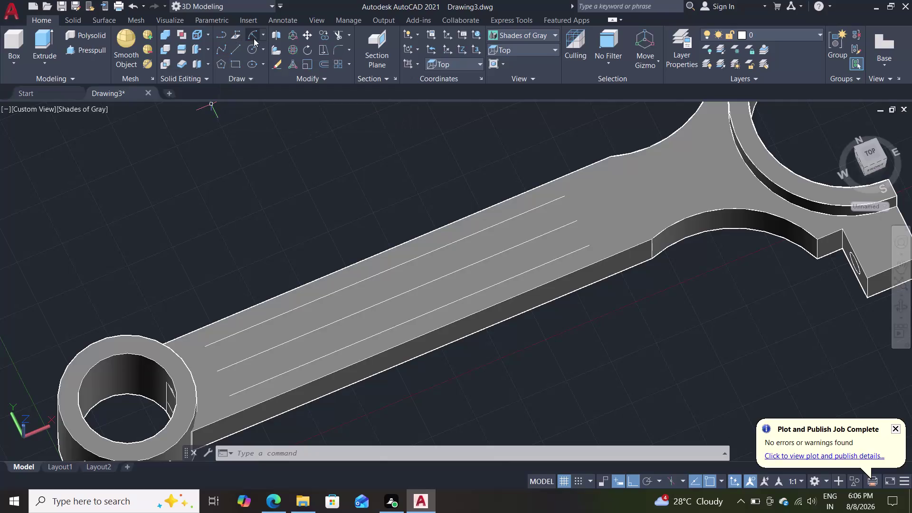
Round off the slot's right end with a radius 7.5 arc between the line ends.
click(261, 34)
click(265, 206)
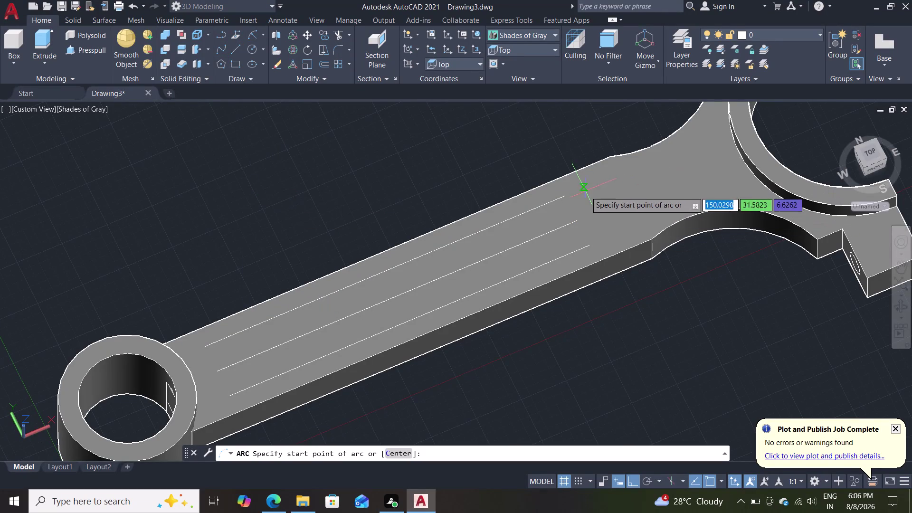
click(565, 199)
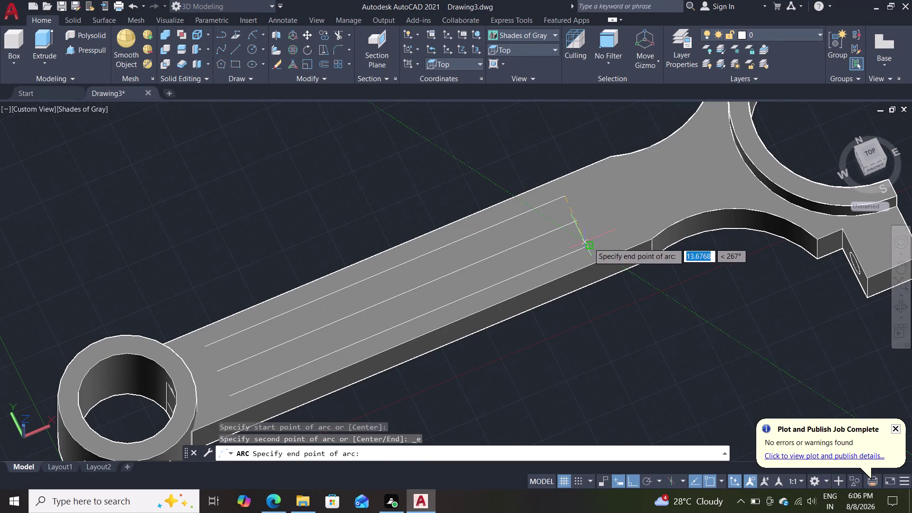
click(589, 245)
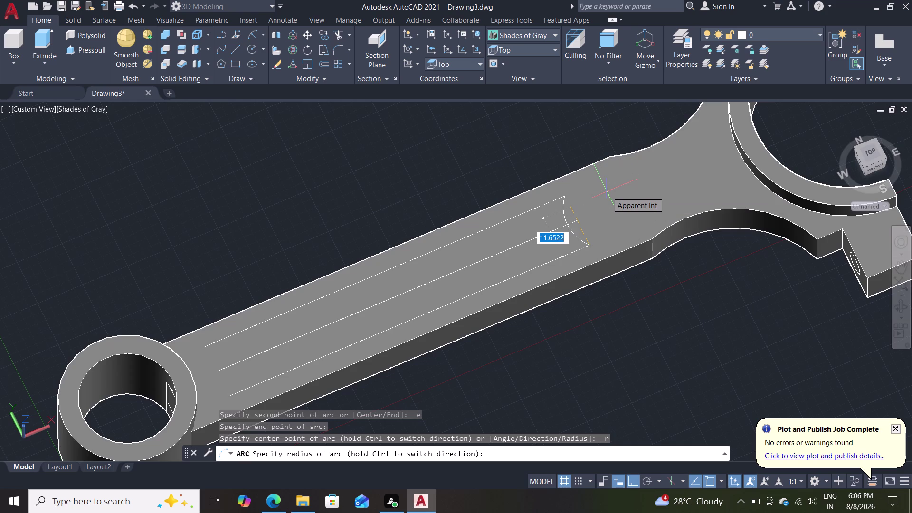
key(7)
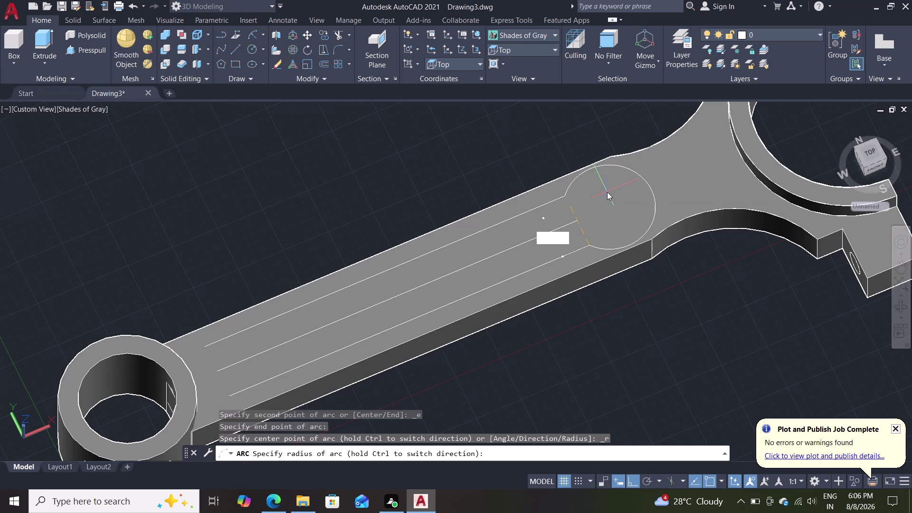
text(.5)
key(Return)
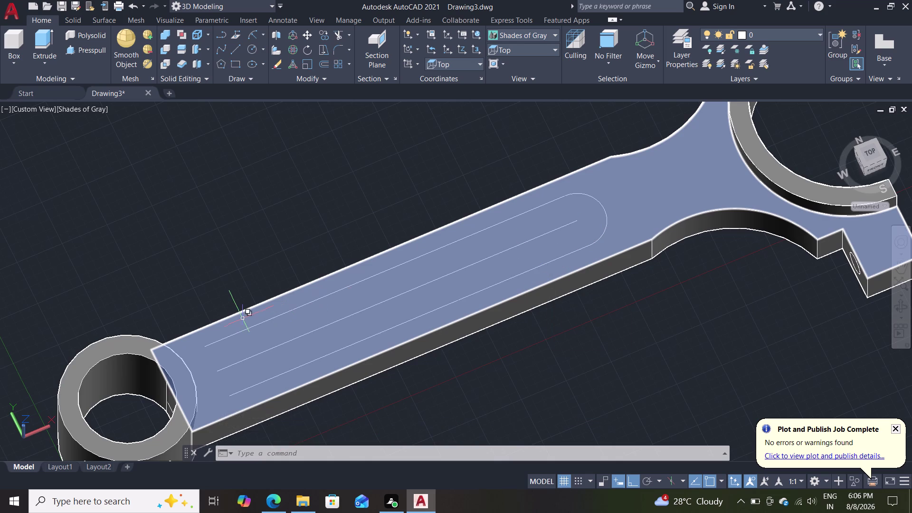
click(248, 35)
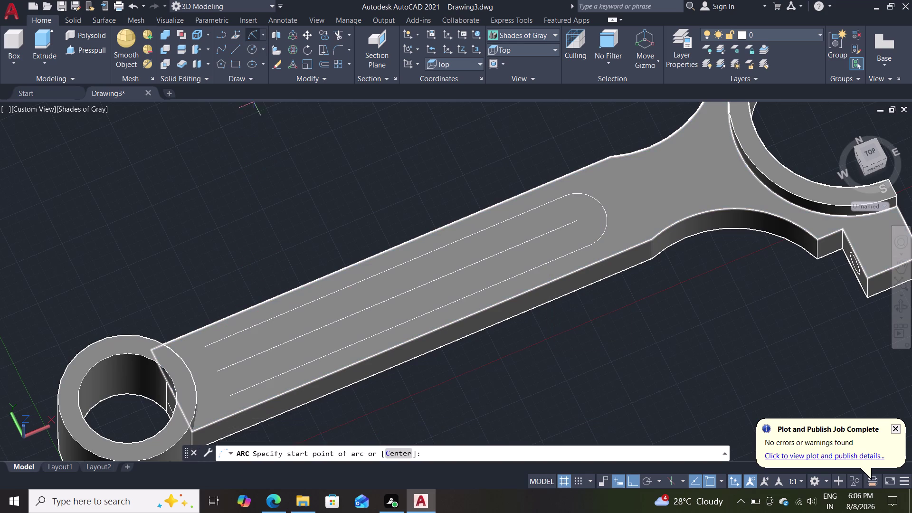
Draw a 7.5-radius arc at the left line ends, then delete it for curving wrongly.
click(230, 396)
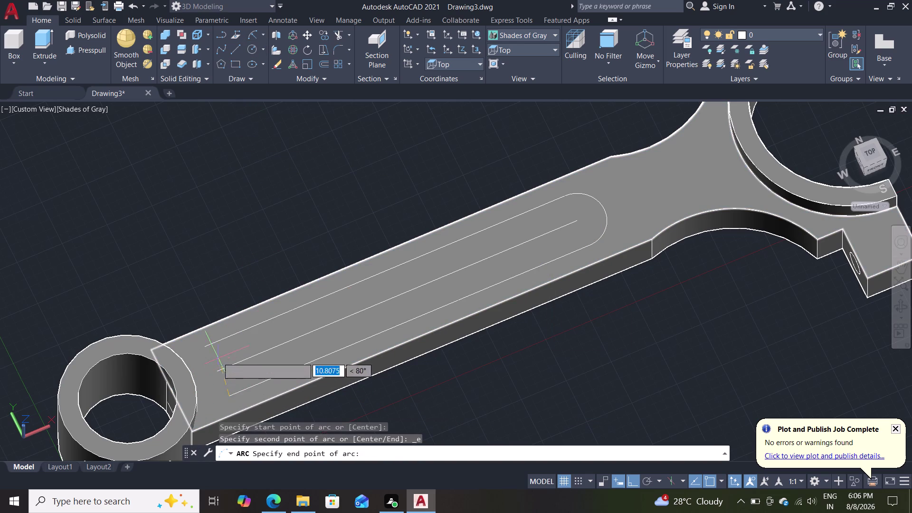
click(204, 346)
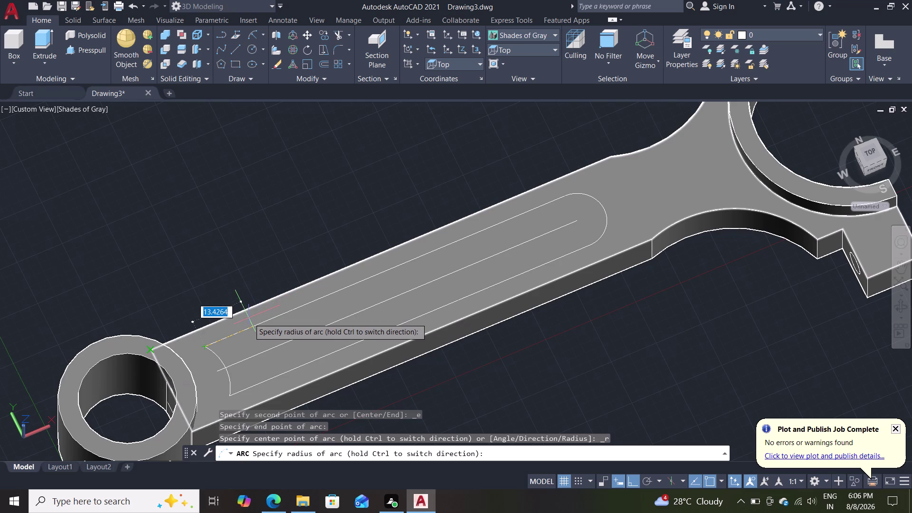
text(7.)
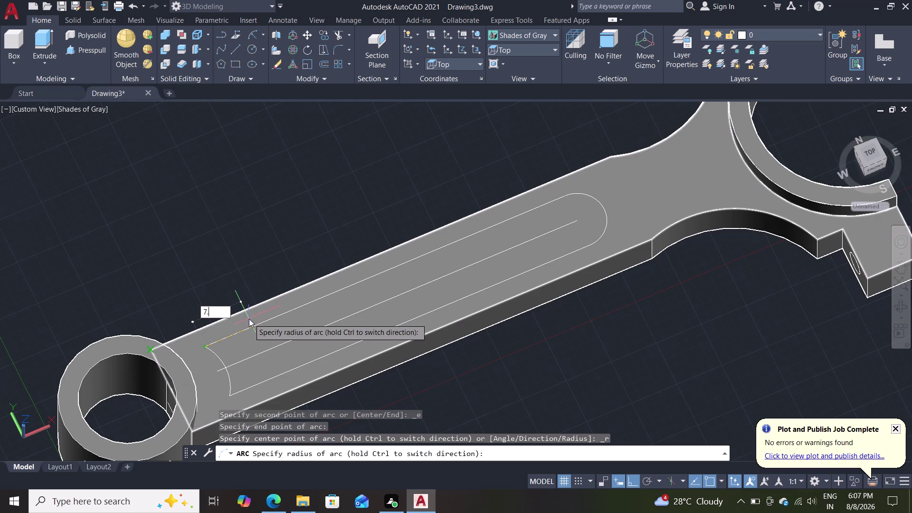
text(5)
key(Return)
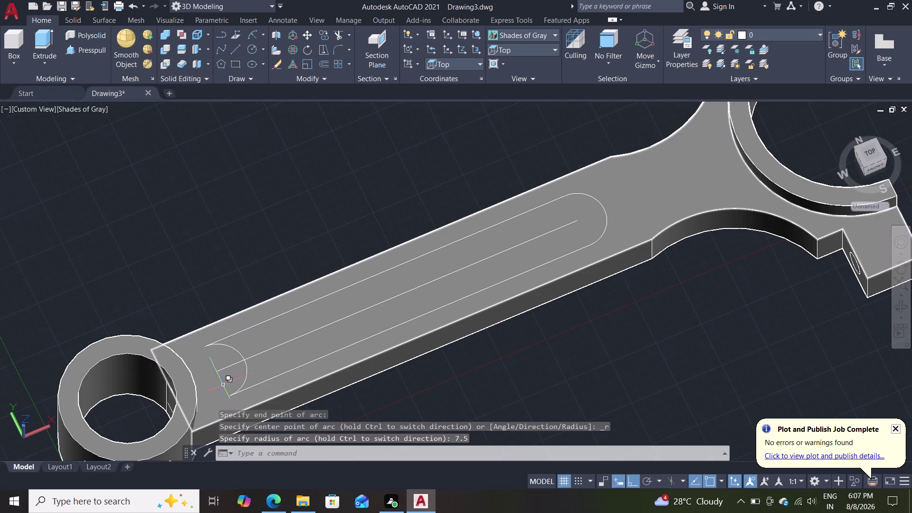
click(247, 372)
key(Delete)
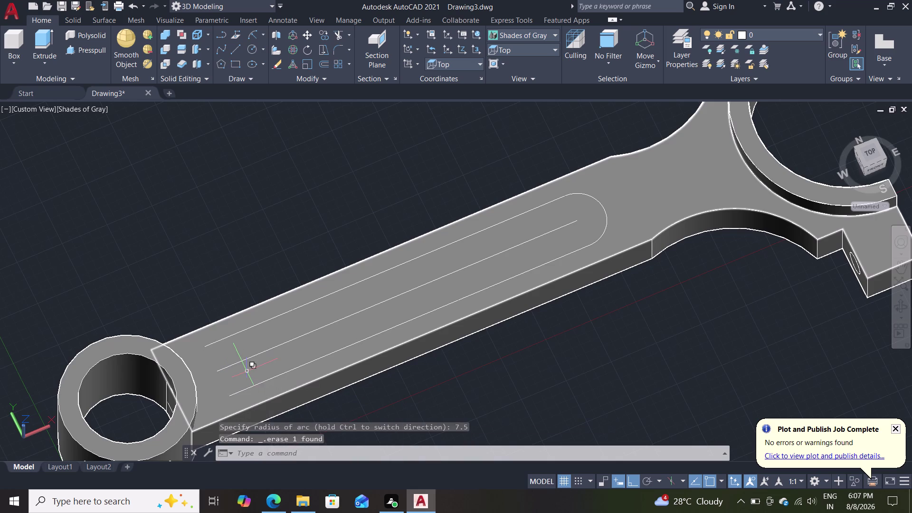
Redraw the left-end 7.5-radius arc with reversed start and end points.
click(254, 34)
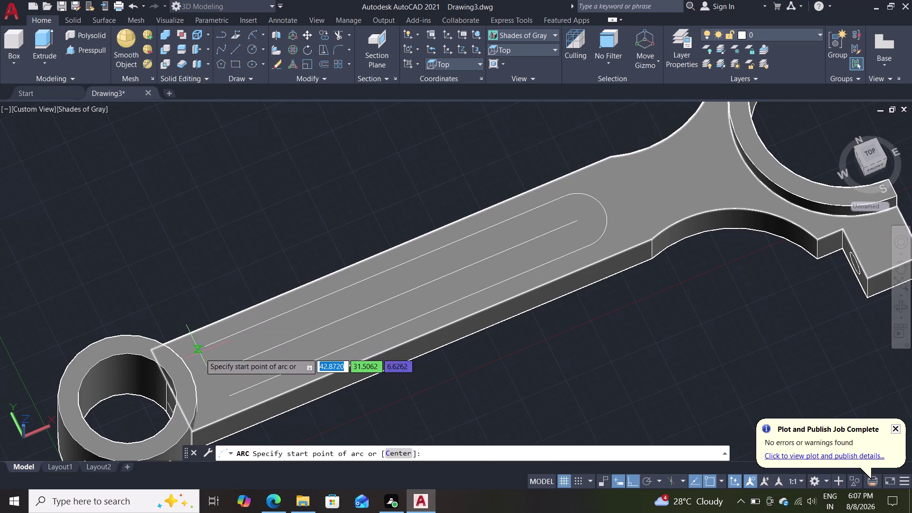
click(208, 346)
click(230, 399)
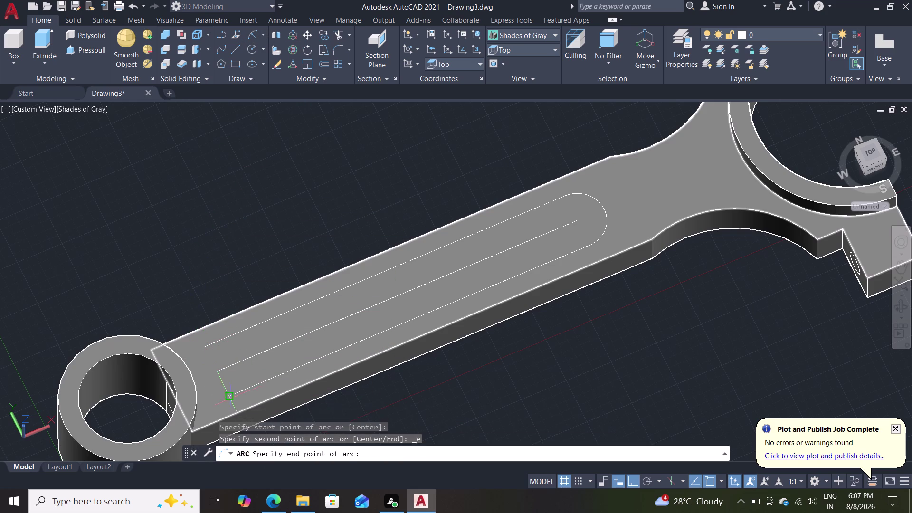
text(7)
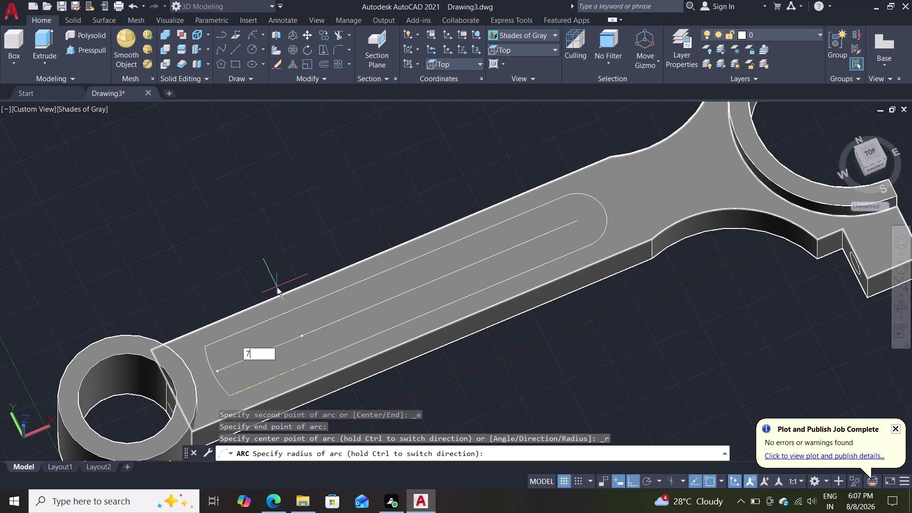
text(.5)
key(Return)
scroll(down, 3)
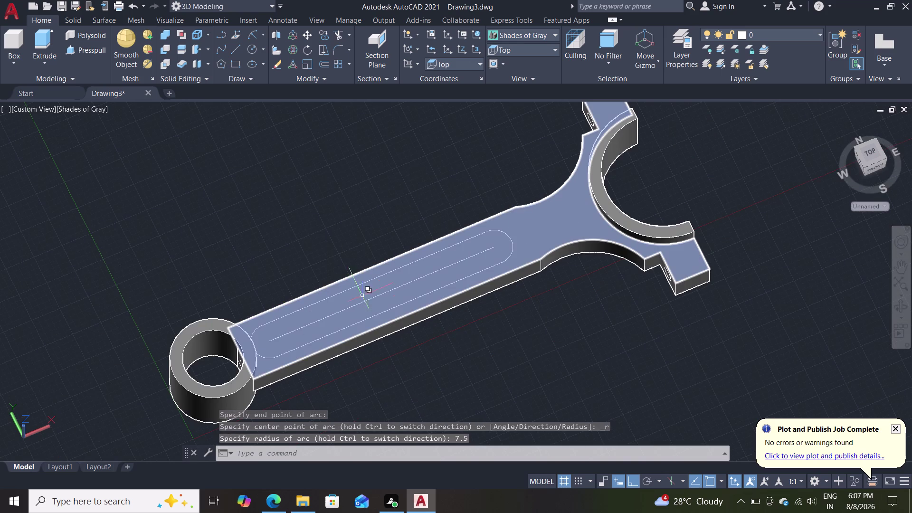
scroll(up, 3)
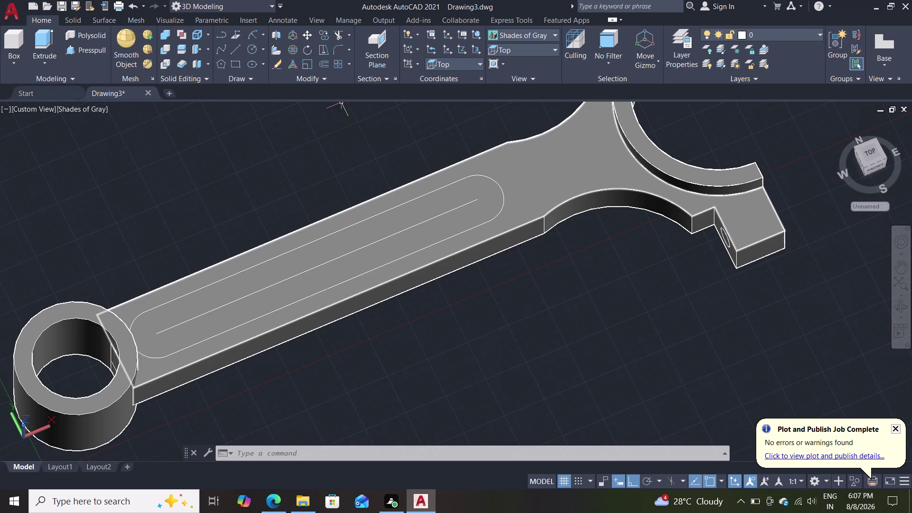
scroll(down, 3)
scroll(up, 3)
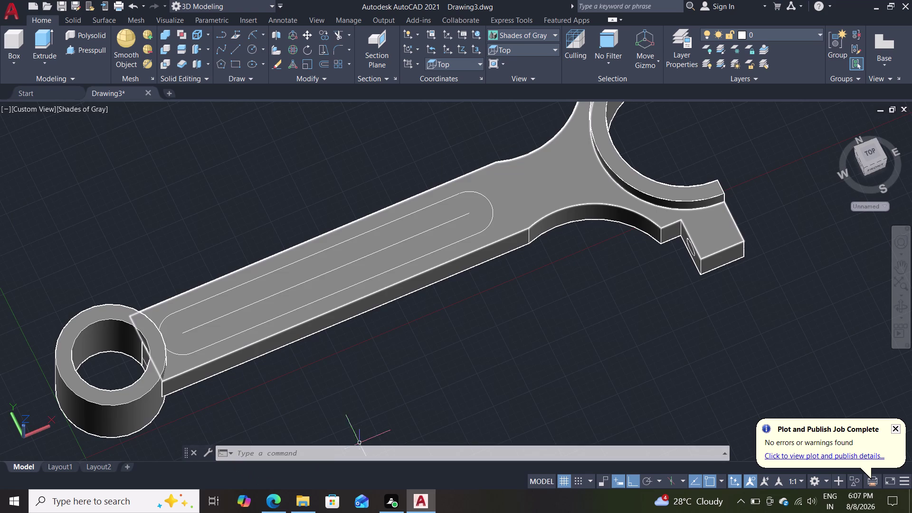
scroll(down, 3)
scroll(up, 3)
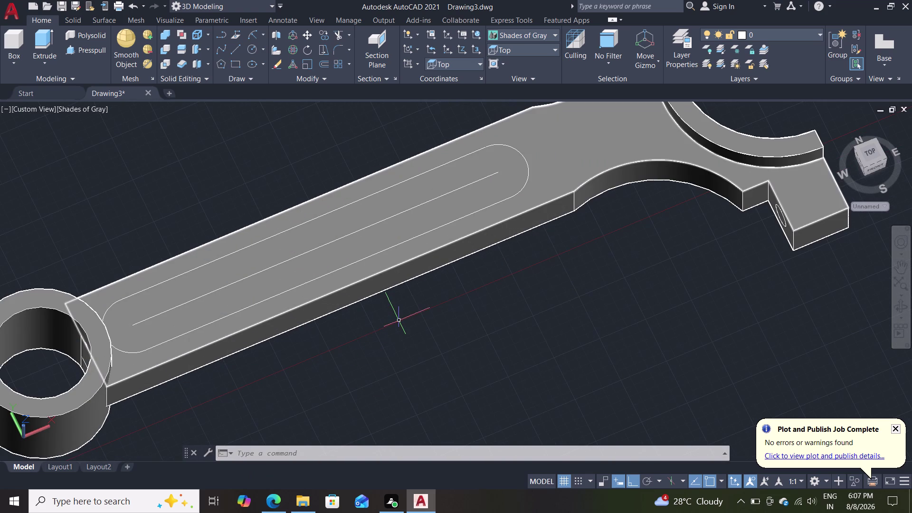
scroll(down, 3)
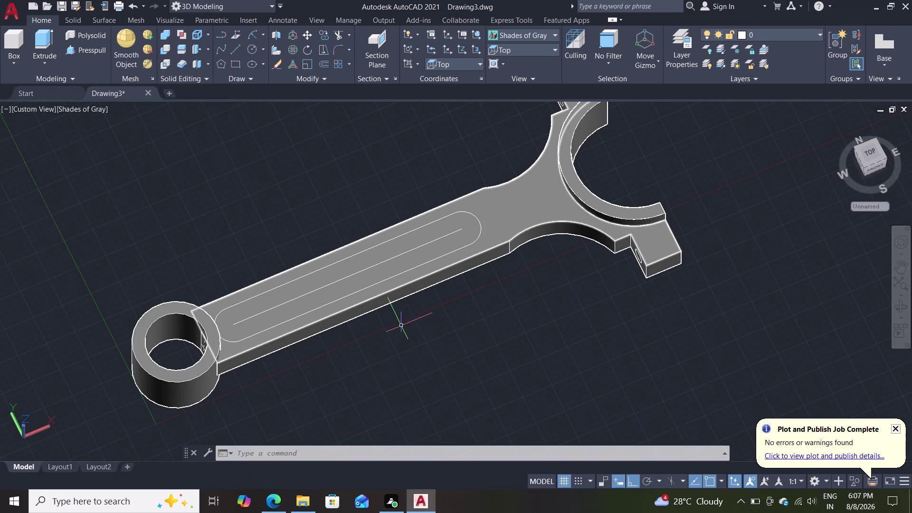
key(m)
key(Return)
Switch the visual style to 2D Wireframe and erase the slot's centre line.
click(462, 245)
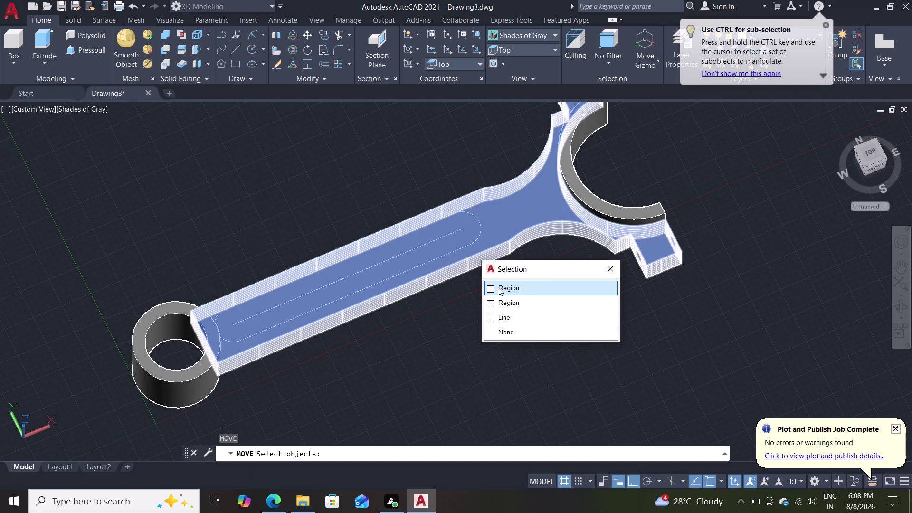
key(Escape)
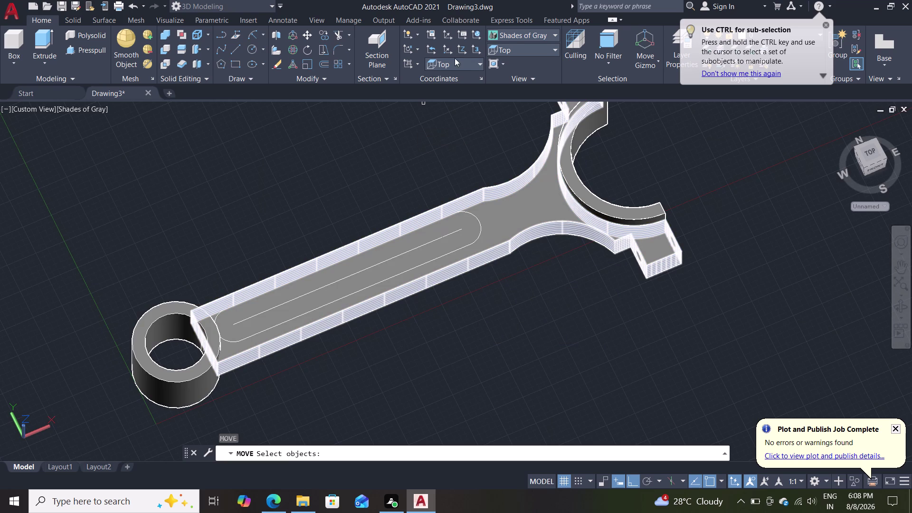
click(513, 36)
click(490, 70)
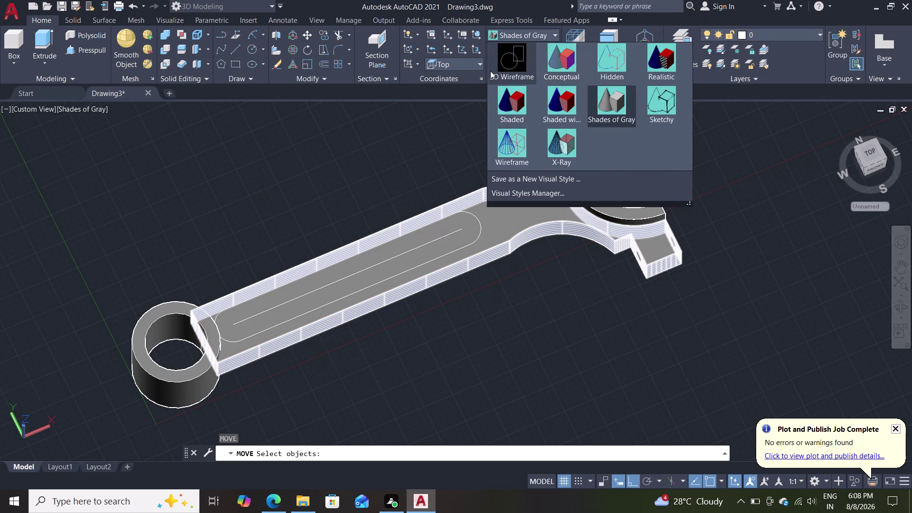
click(418, 247)
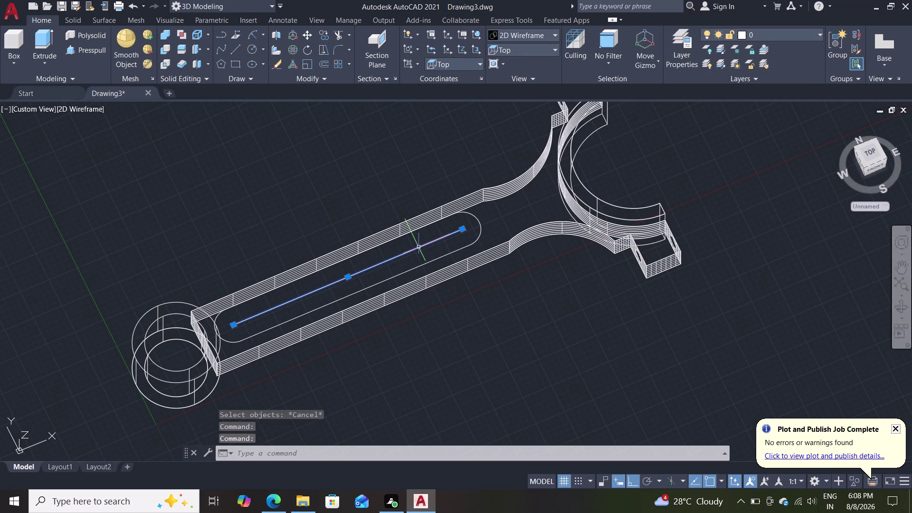
key(Delete)
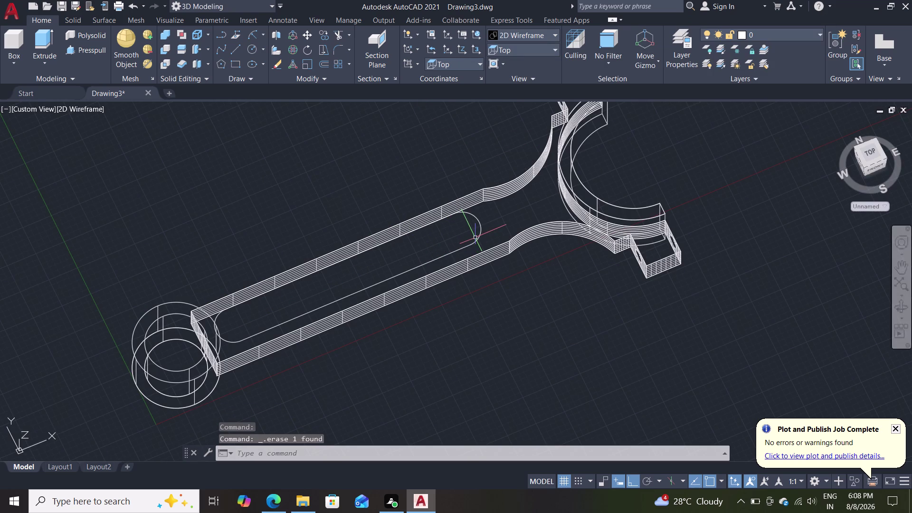
Select both slot arcs and lines and JOIN them into one polyline.
click(479, 236)
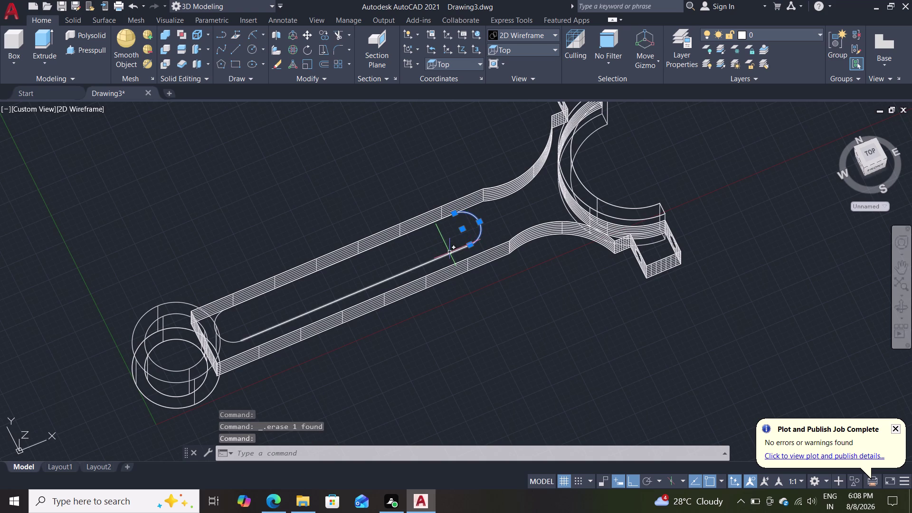
click(450, 253)
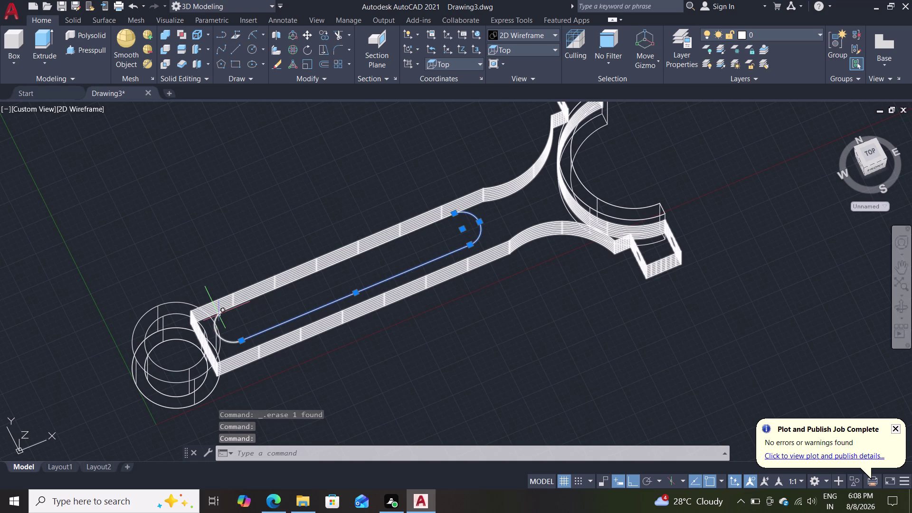
click(219, 314)
click(248, 297)
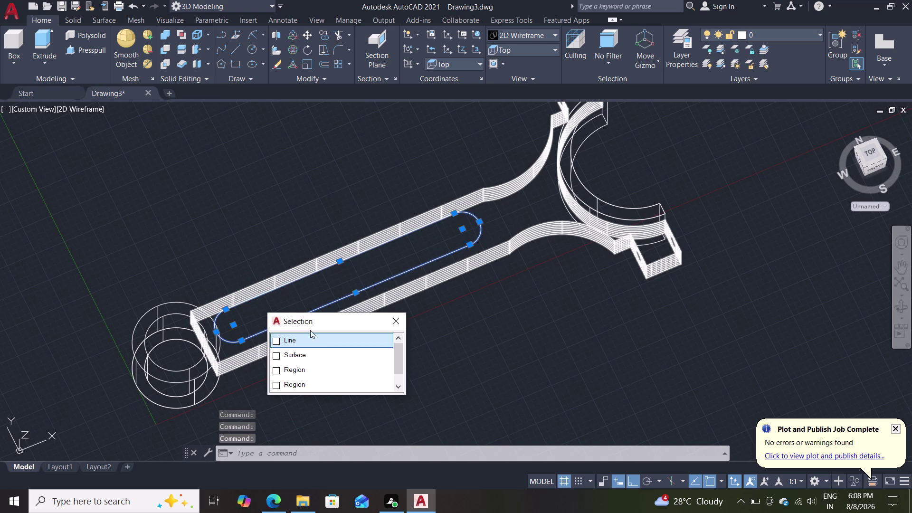
key(j)
key(Return)
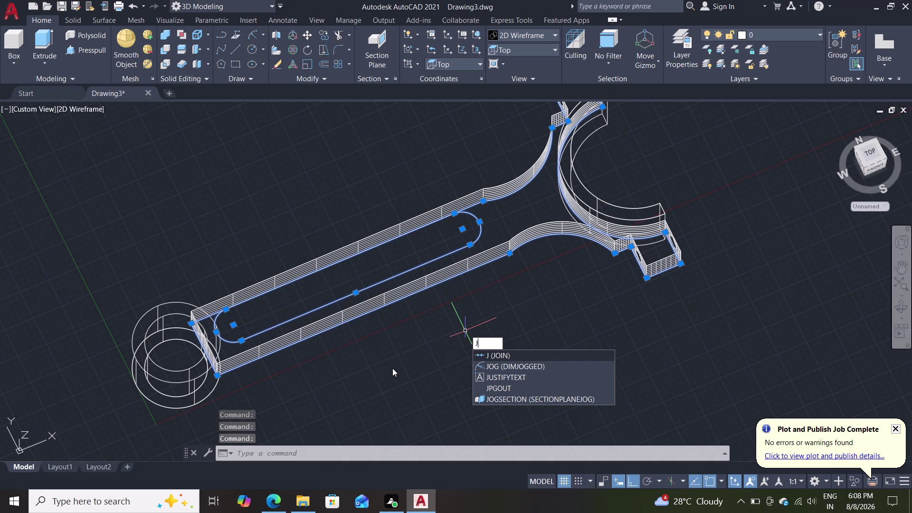
double_click(483, 353)
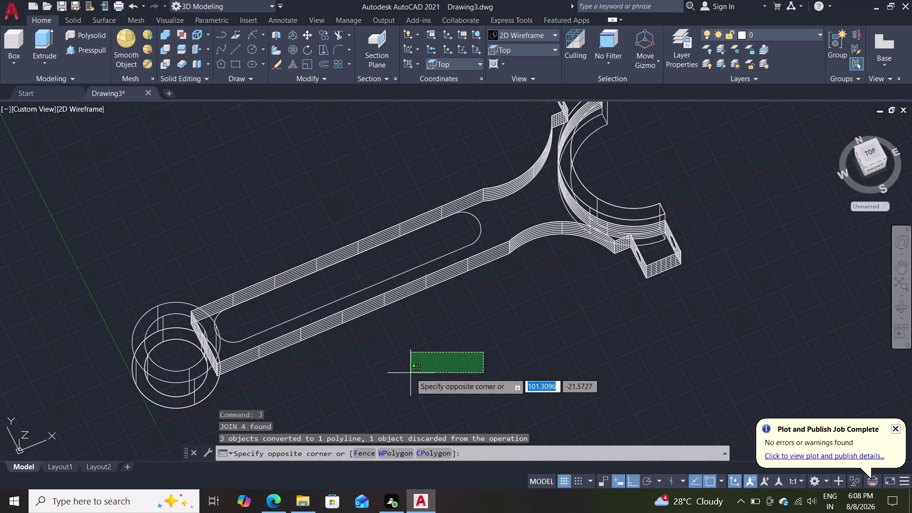
key(Escape)
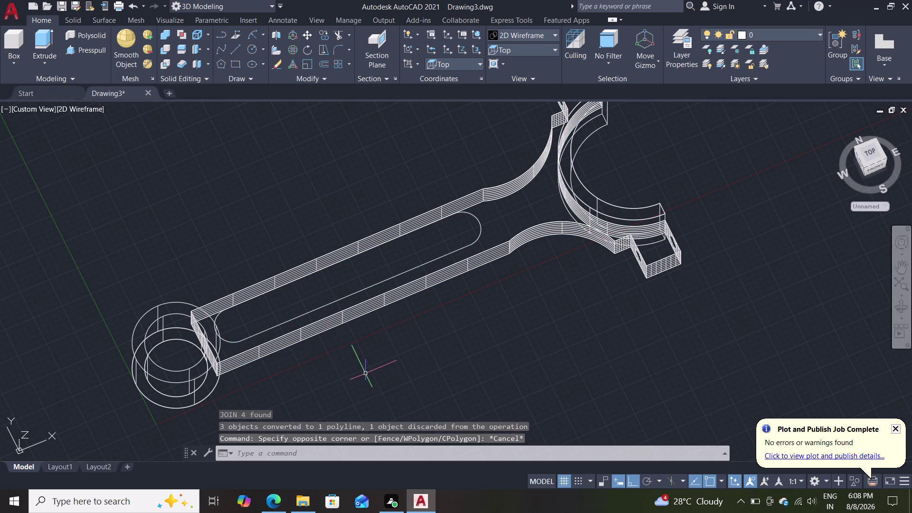
Draw a 25-unit line from the small-end ring's centre.
middle_drag(365, 371, 346, 353)
middle_drag(338, 366, 318, 323)
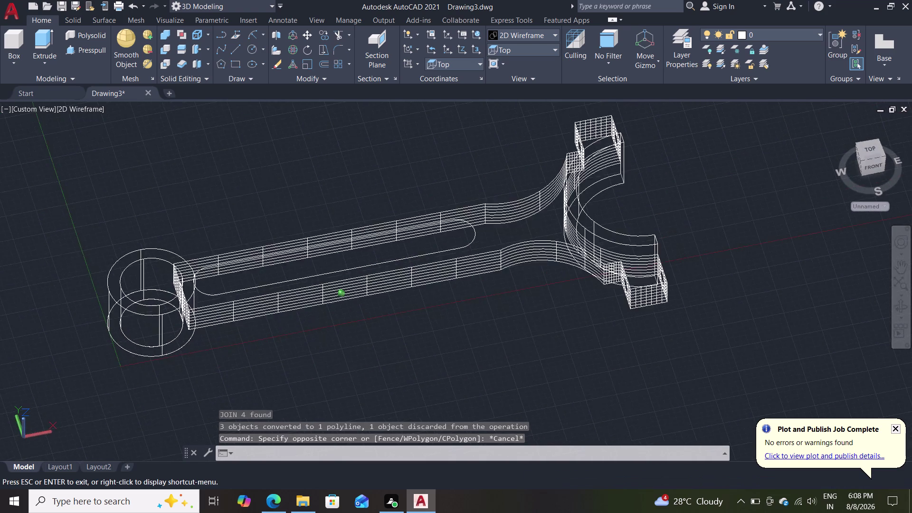
middle_drag(318, 323, 298, 303)
scroll(up, 3)
middle_drag(247, 344, 236, 406)
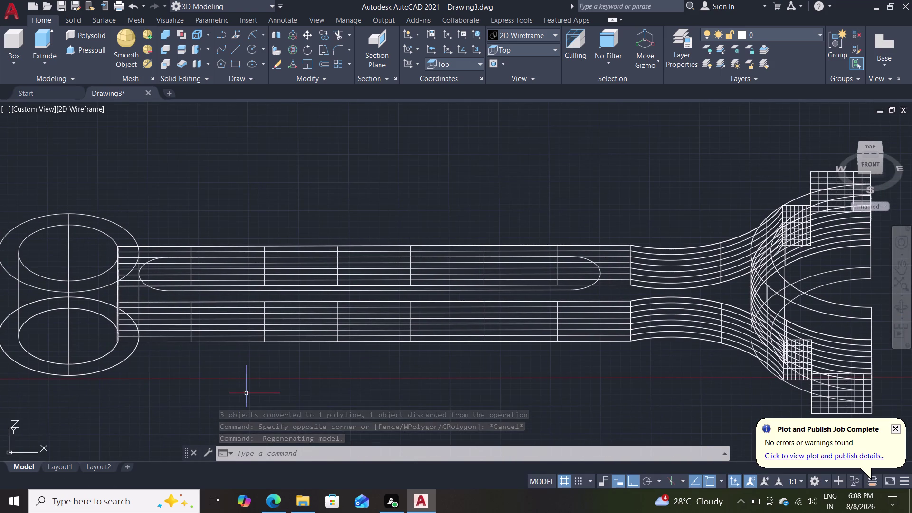
key(l)
key(Return)
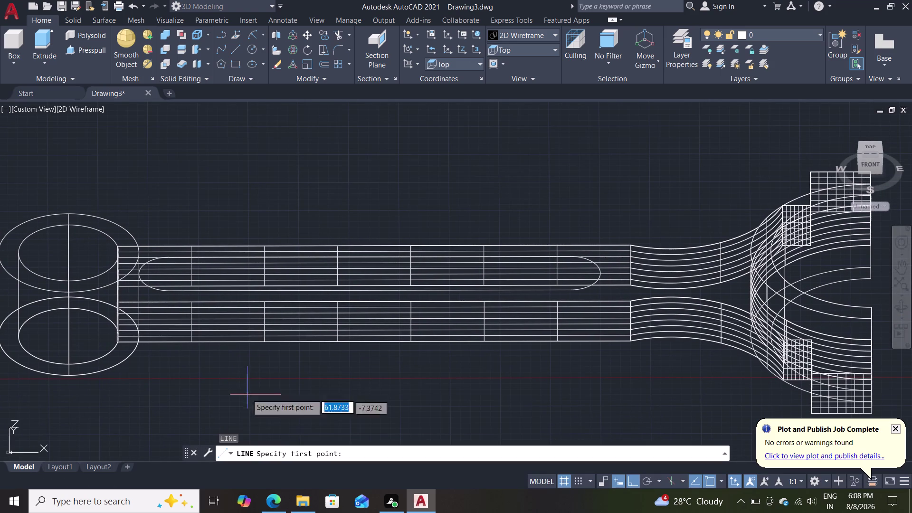
click(142, 276)
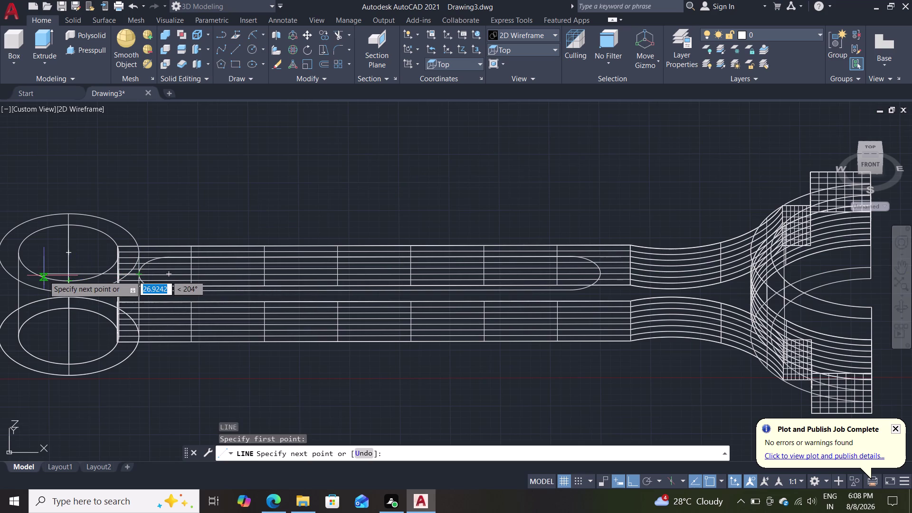
text(25)
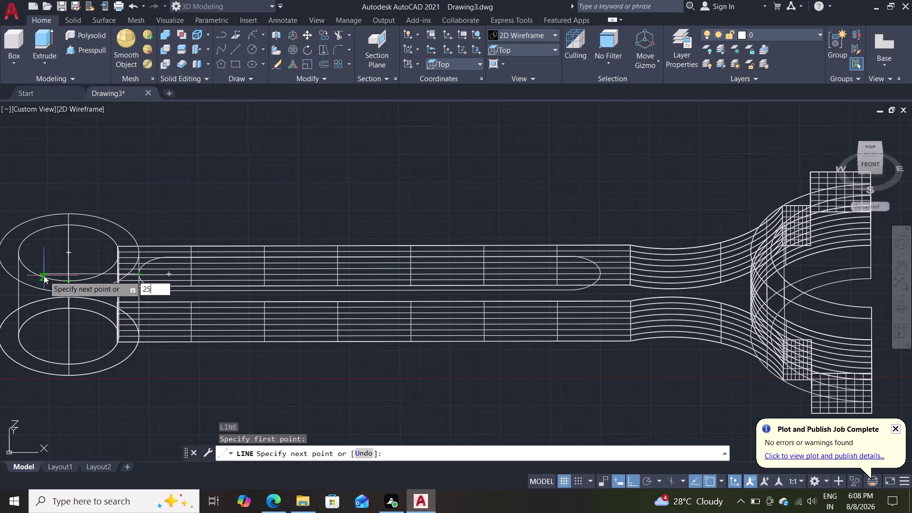
key(Return)
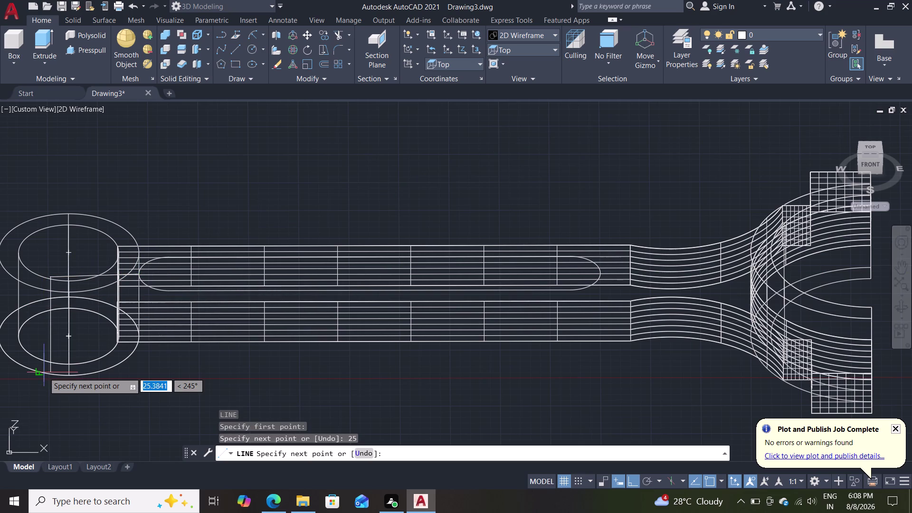
key(Escape)
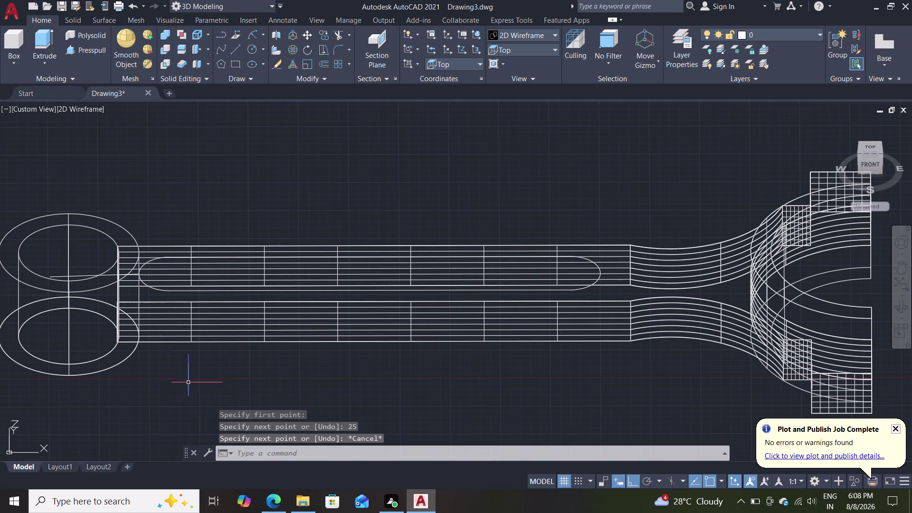
scroll(up, 3)
middle_drag(197, 392, 241, 461)
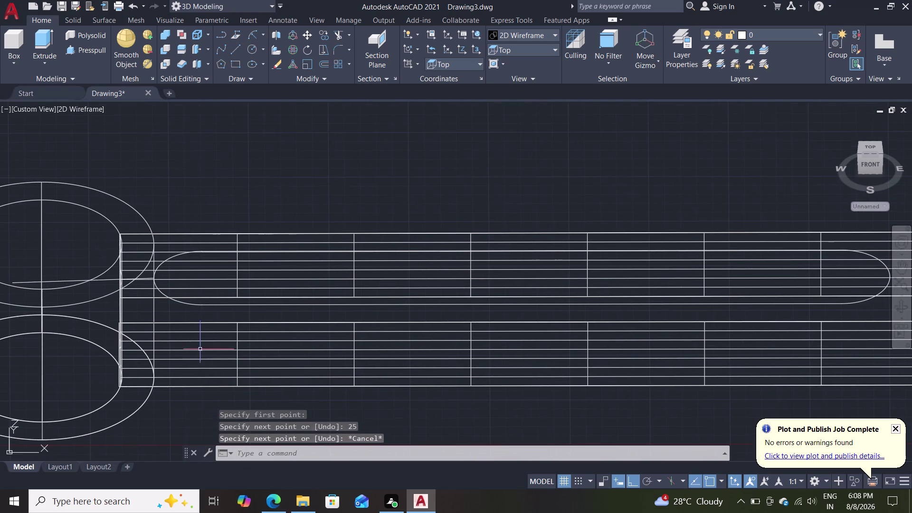
Move the slot outline and helper line from the small-end centre to a new point.
click(222, 306)
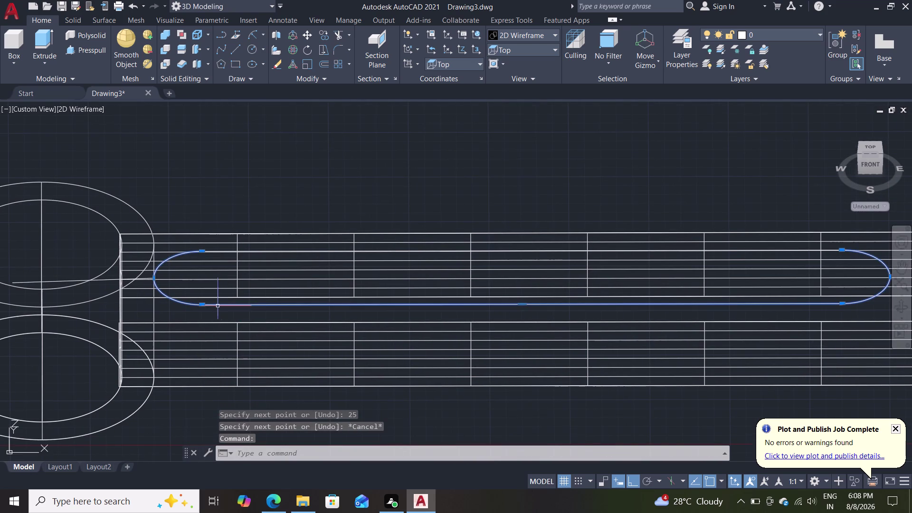
click(100, 278)
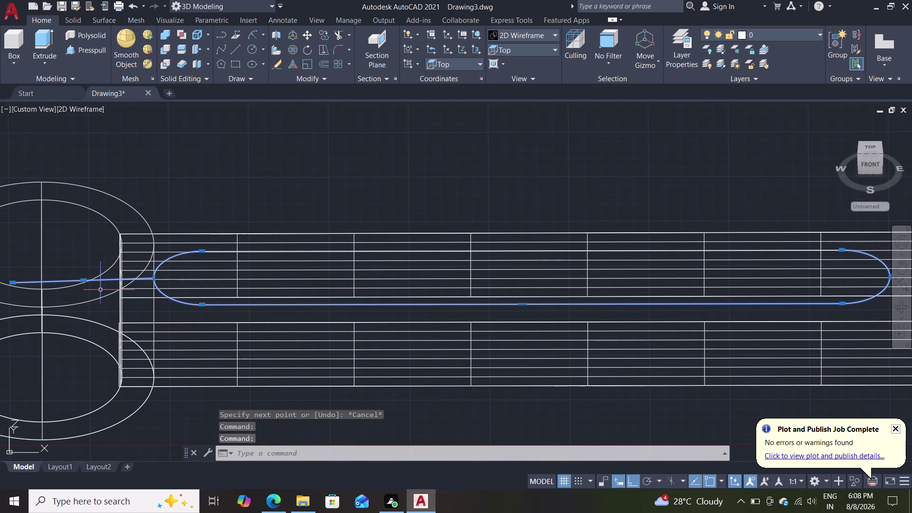
key(m)
key(Return)
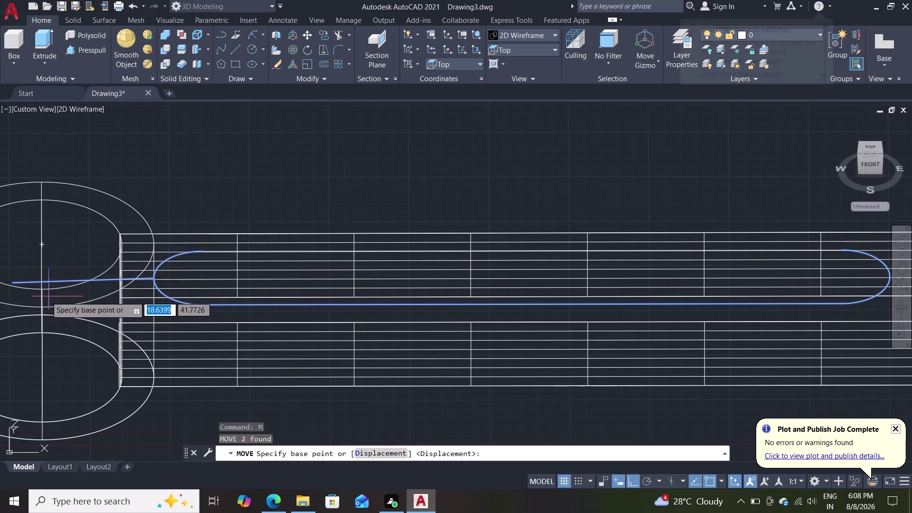
click(14, 279)
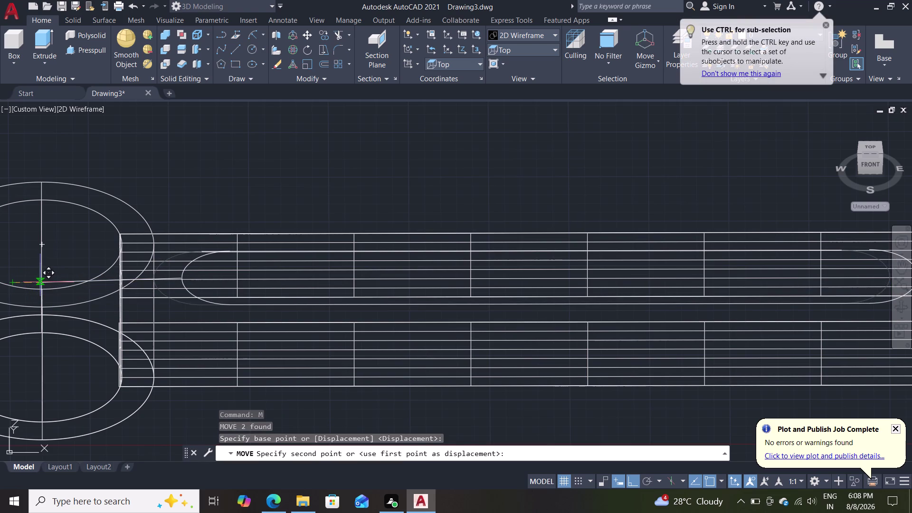
scroll(up, 3)
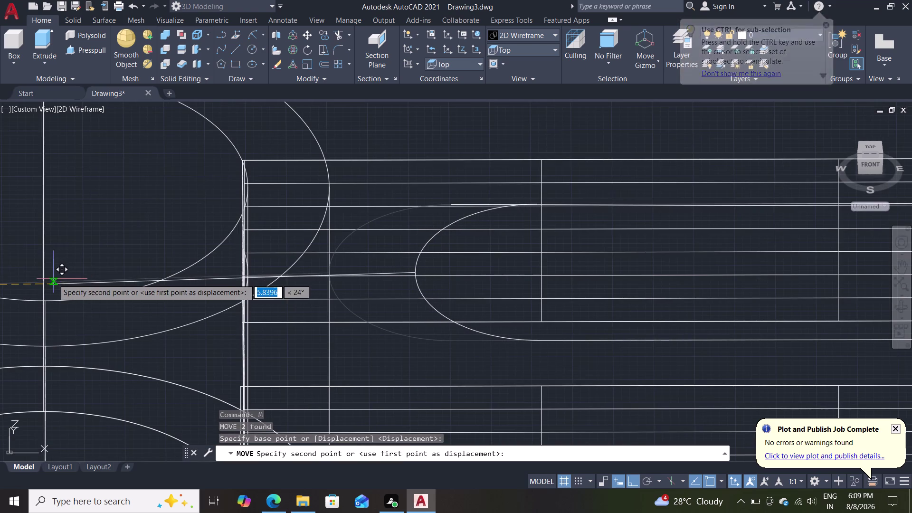
click(42, 285)
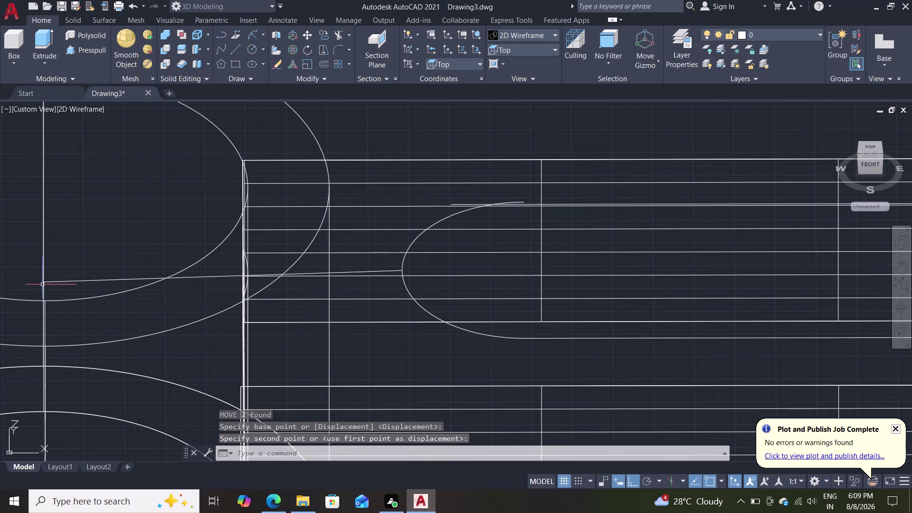
scroll(down, 3)
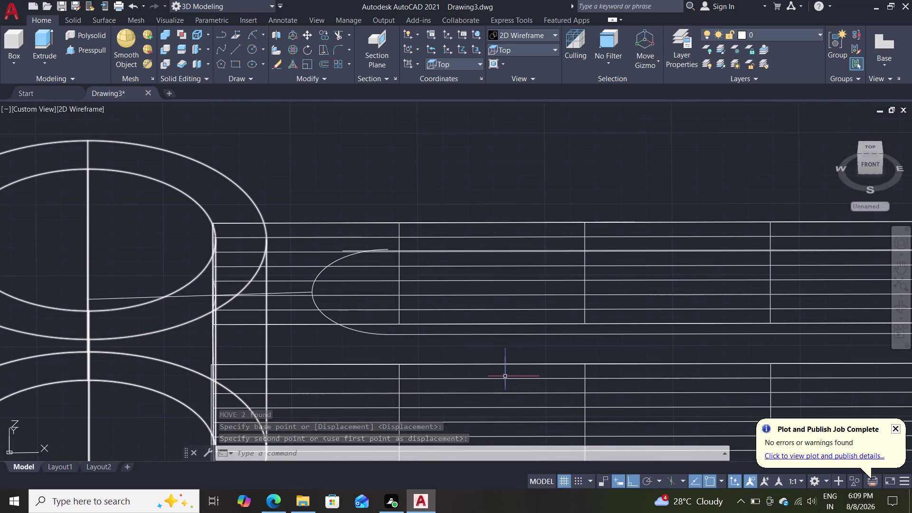
middle_drag(532, 173, 535, 246)
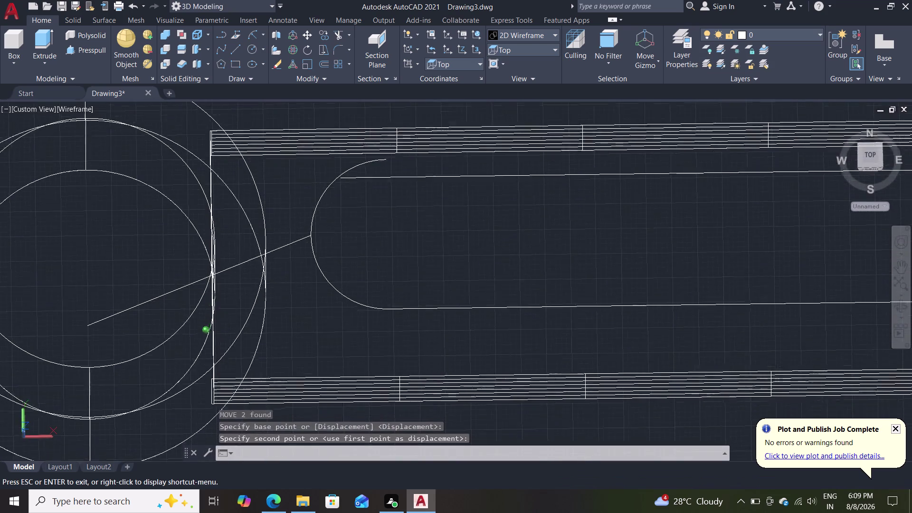
middle_drag(535, 245, 538, 253)
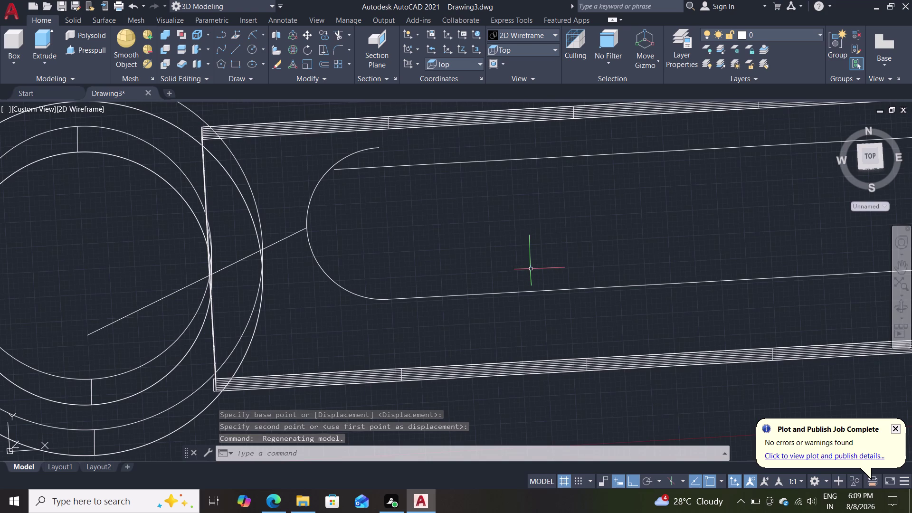
middle_drag(516, 279, 484, 216)
Undo the move so the slot outline returns to its original place.
key(ctrl+z)
key(ctrl+z)
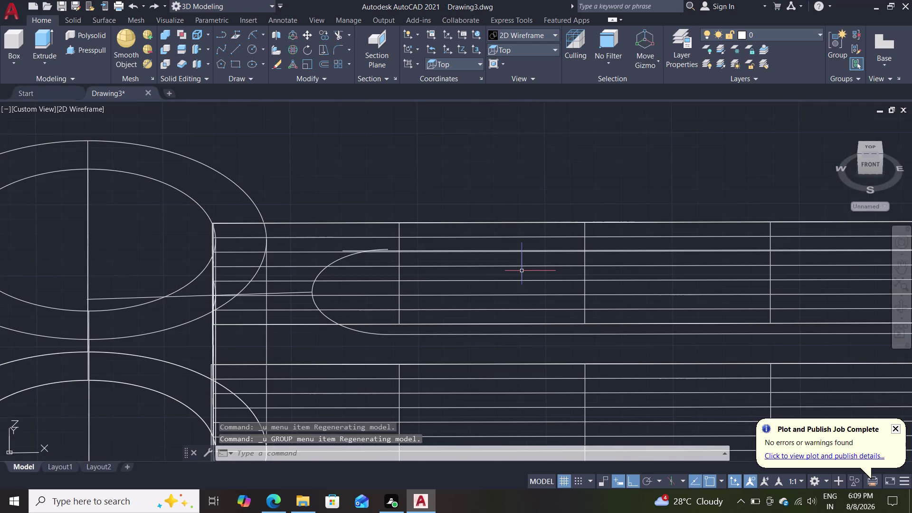
key(ctrl+z)
key(ctrl+z)
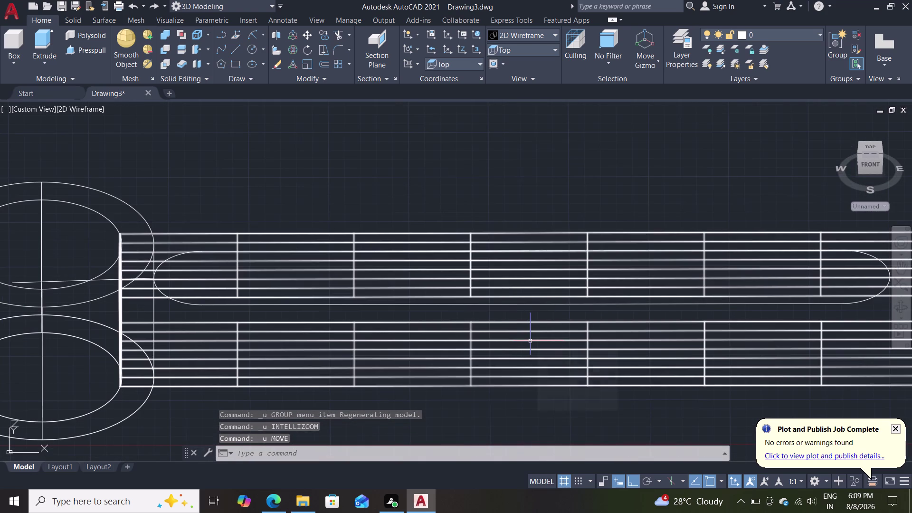
scroll(down, 3)
scroll(up, 3)
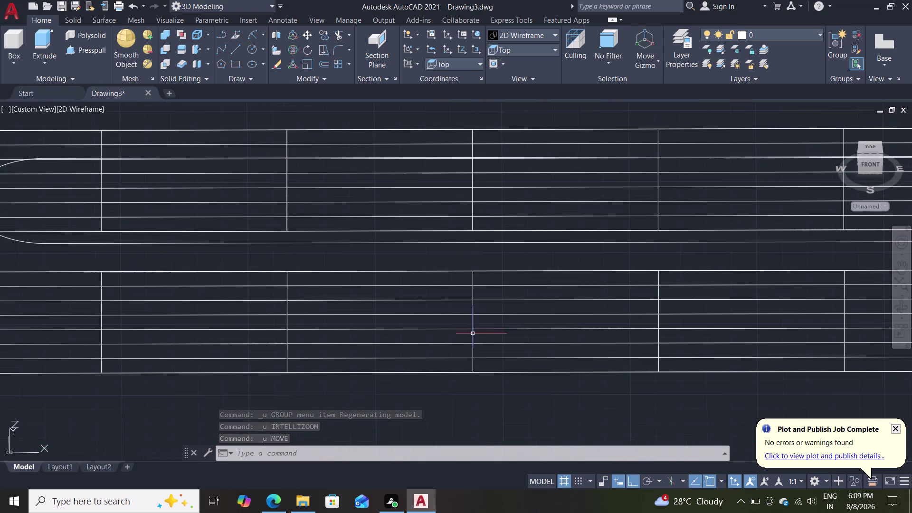
scroll(down, 3)
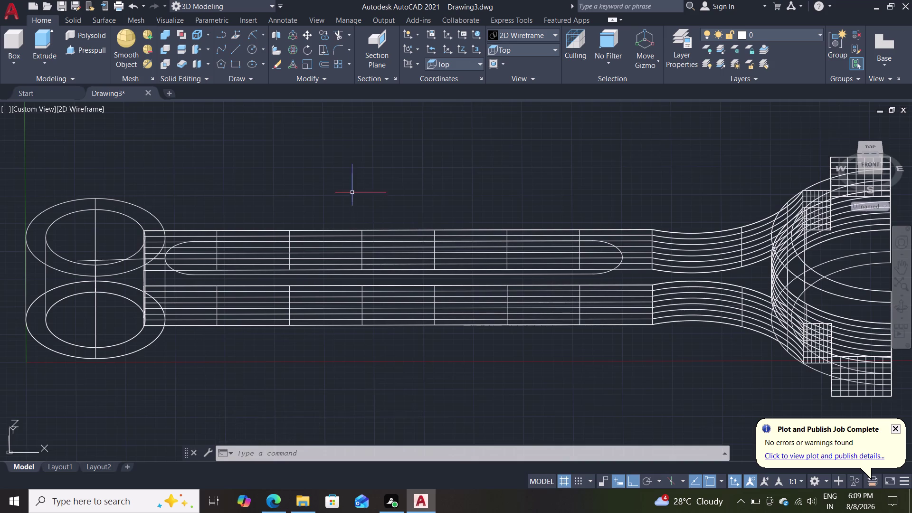
middle_drag(352, 192, 370, 206)
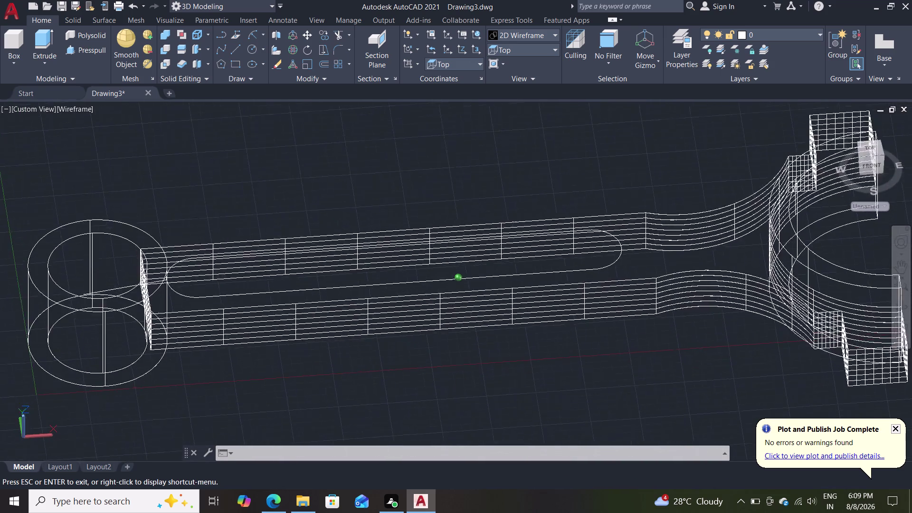
middle_drag(370, 206, 358, 246)
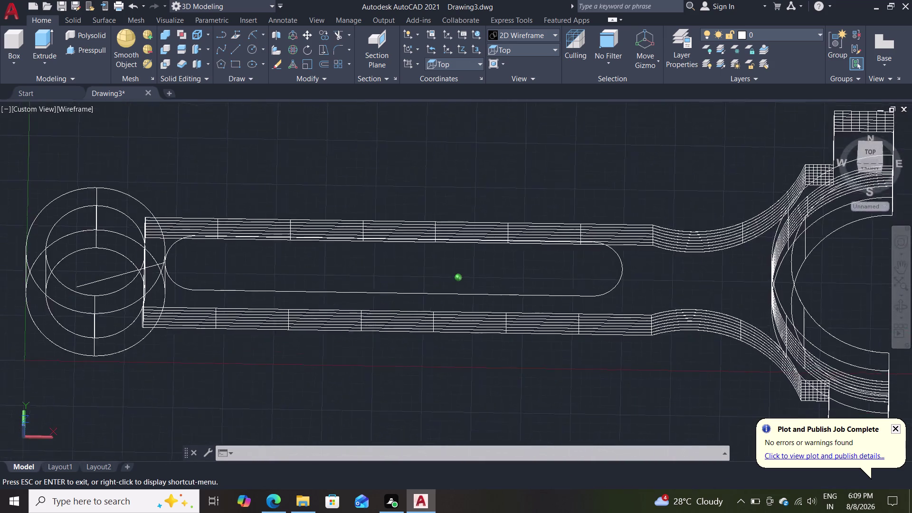
middle_drag(359, 246, 367, 240)
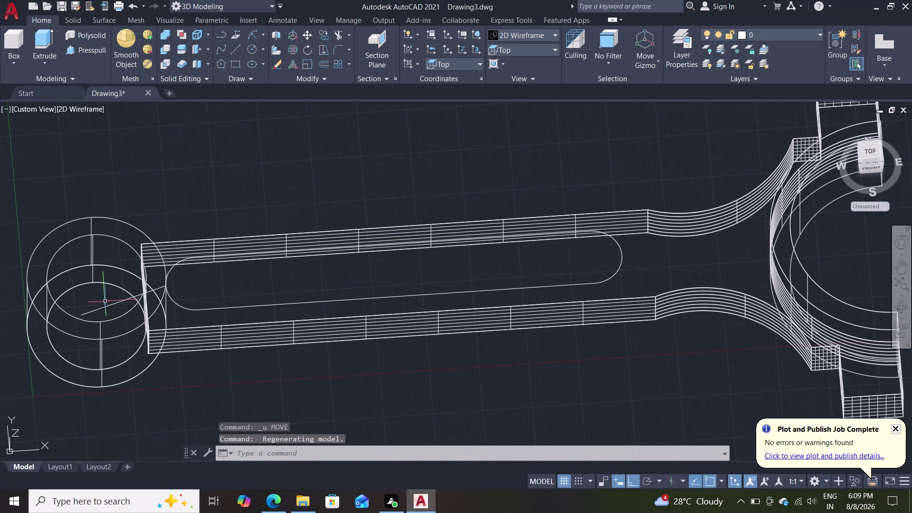
Erase the 25-unit helper line and orbit to check the slot.
click(108, 304)
key(Delete)
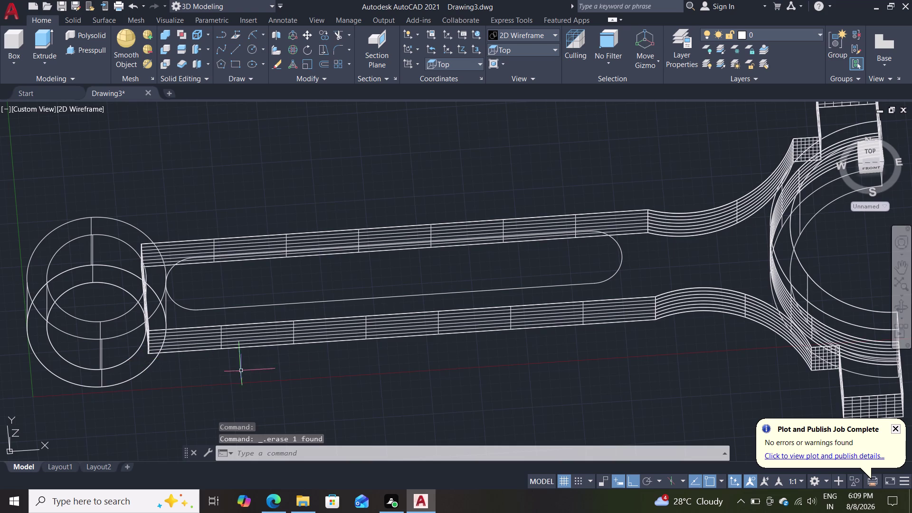
middle_drag(298, 399, 298, 305)
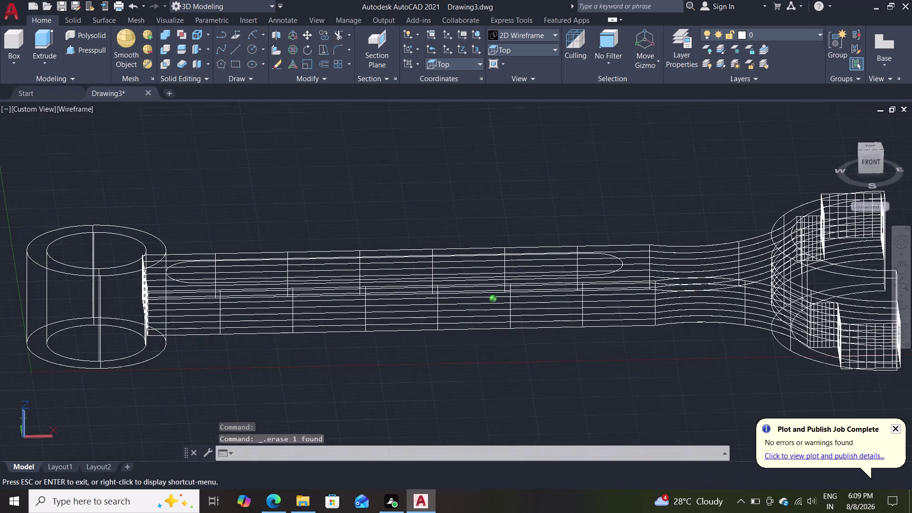
middle_drag(297, 305, 303, 263)
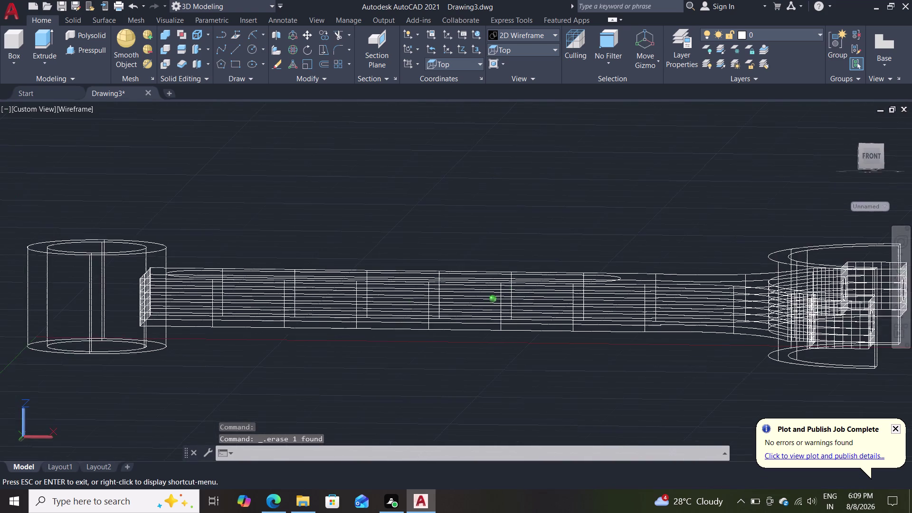
middle_drag(303, 264, 283, 381)
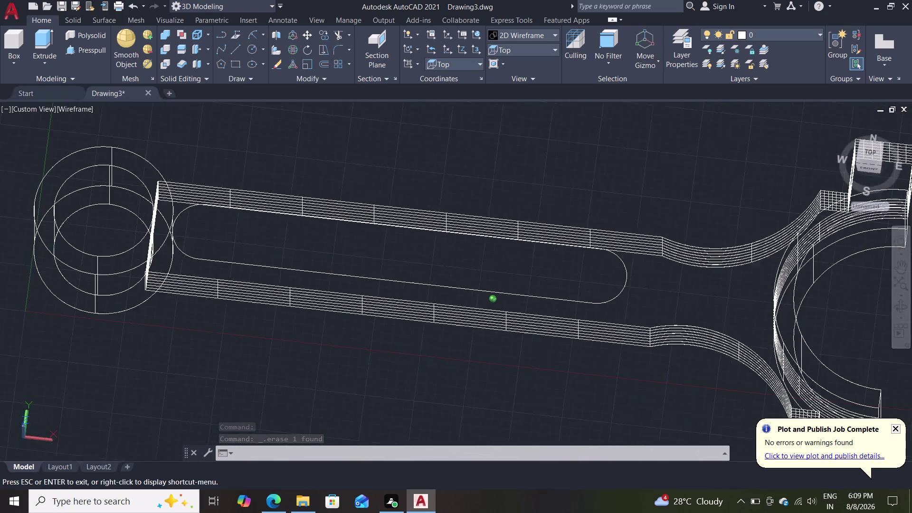
middle_drag(282, 381, 274, 332)
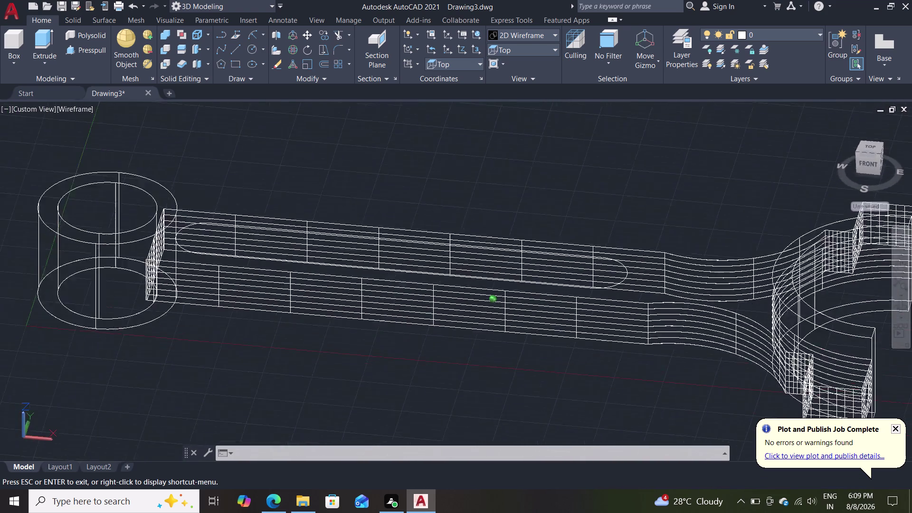
middle_drag(275, 332, 299, 386)
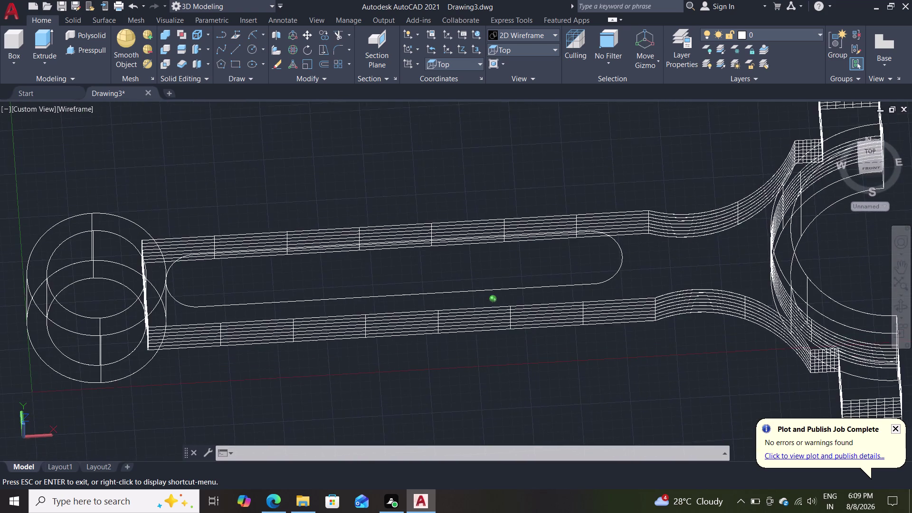
middle_drag(298, 386, 300, 385)
Start a line at the small end, cancel it, and realign the rod in plan view.
key(l)
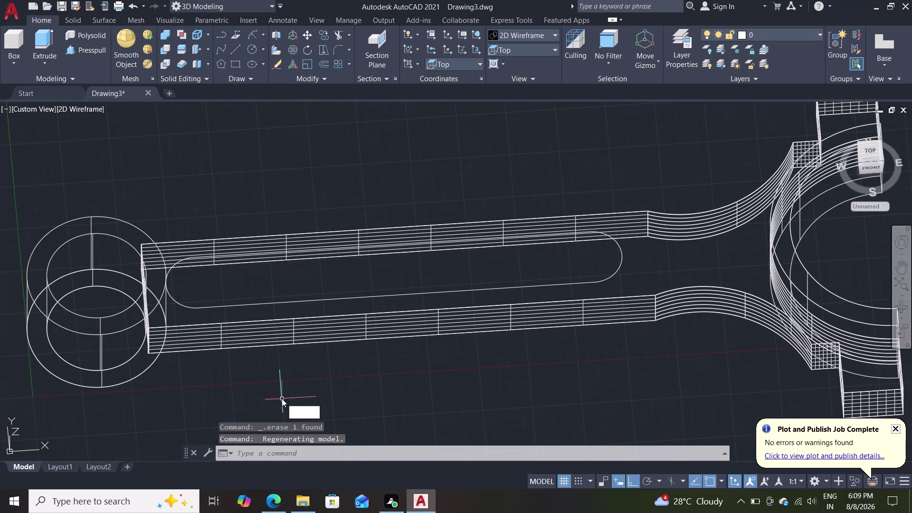
key(Return)
middle_drag(198, 397, 199, 445)
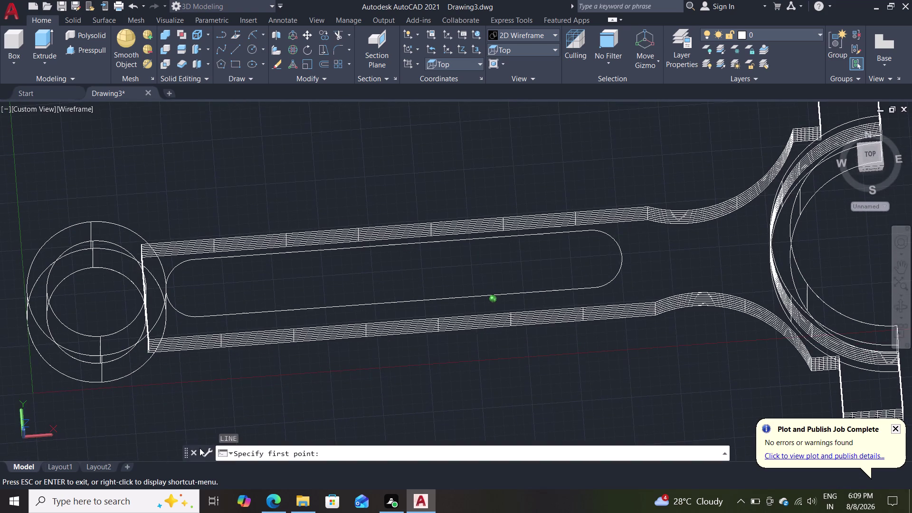
middle_drag(199, 444, 200, 454)
scroll(down, 3)
middle_drag(170, 413, 180, 400)
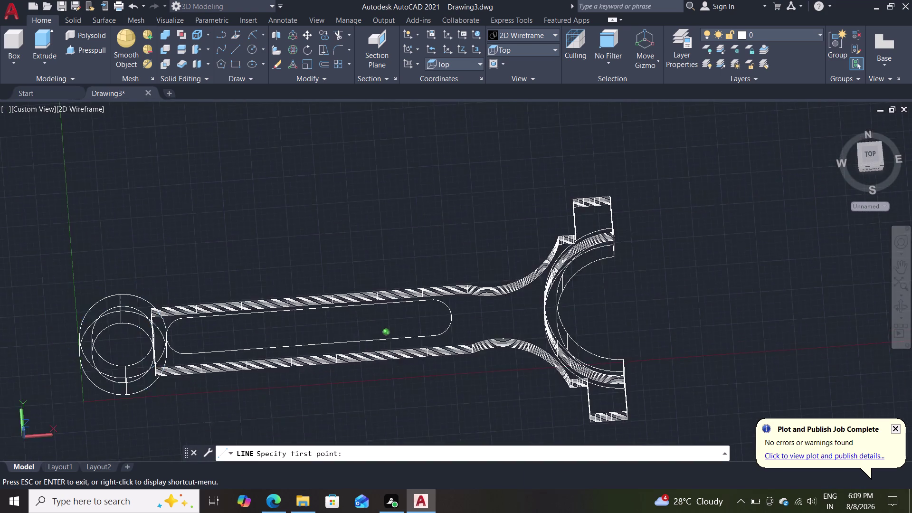
middle_drag(179, 401, 209, 205)
scroll(up, 3)
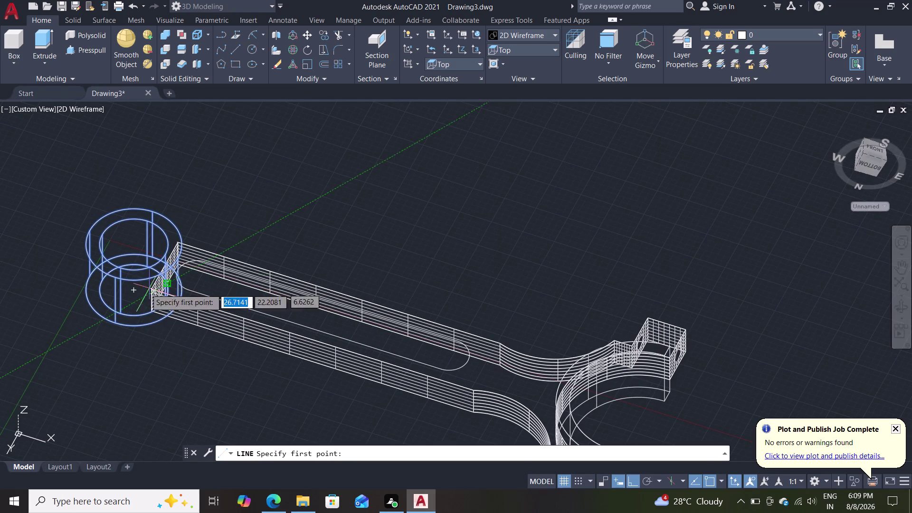
click(135, 291)
middle_drag(145, 180, 150, 422)
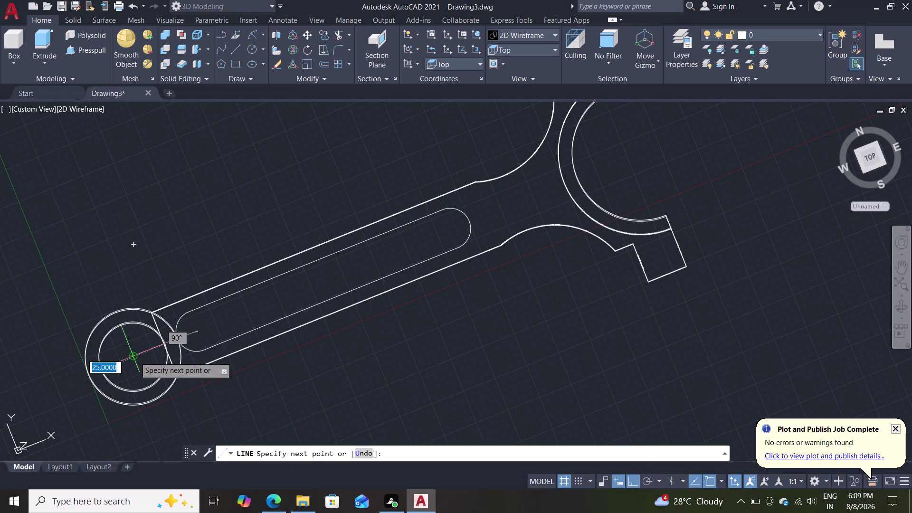
click(135, 356)
key(Escape)
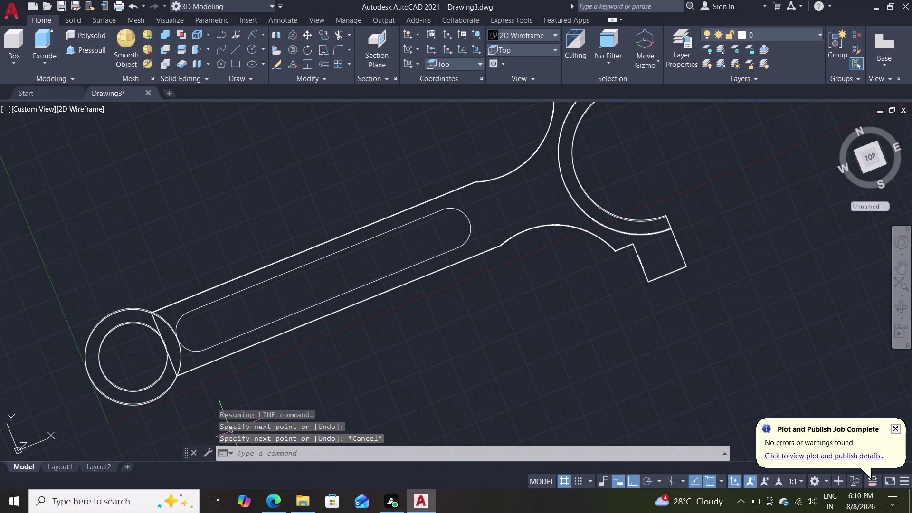
middle_drag(304, 392, 222, 333)
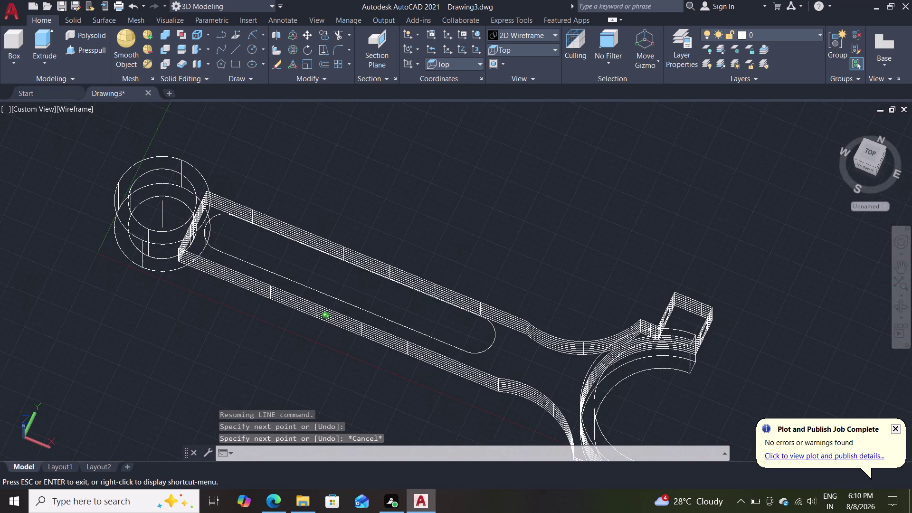
middle_drag(221, 333, 258, 378)
middle_drag(258, 379, 259, 347)
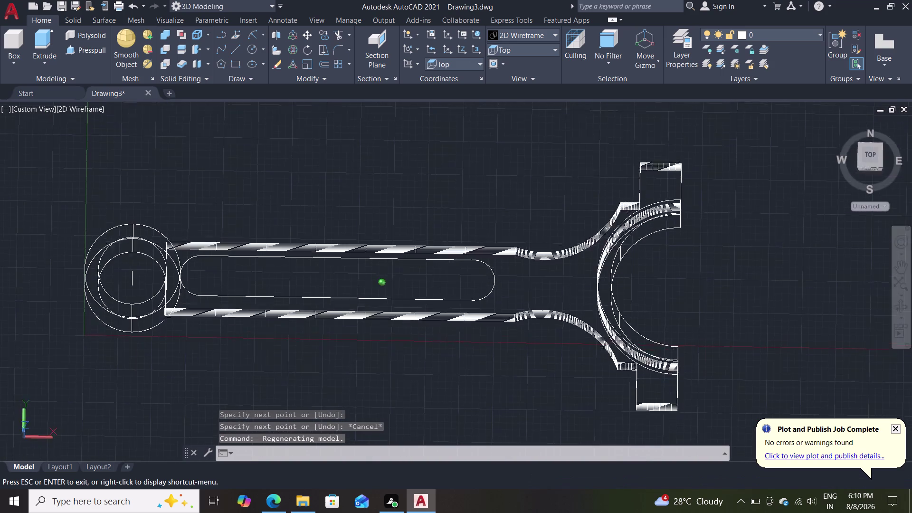
middle_drag(259, 346, 261, 309)
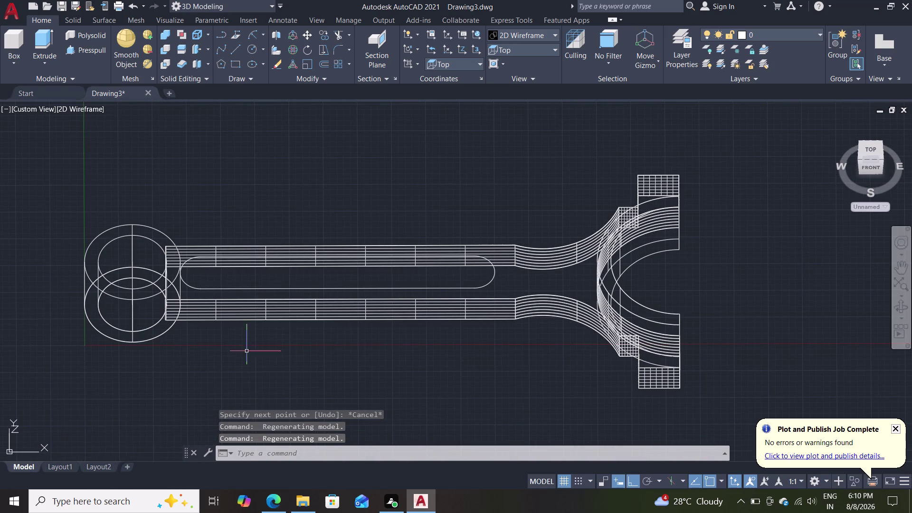
Draw a 25-unit line leftward from the slot's rounded end.
key(l)
key(Return)
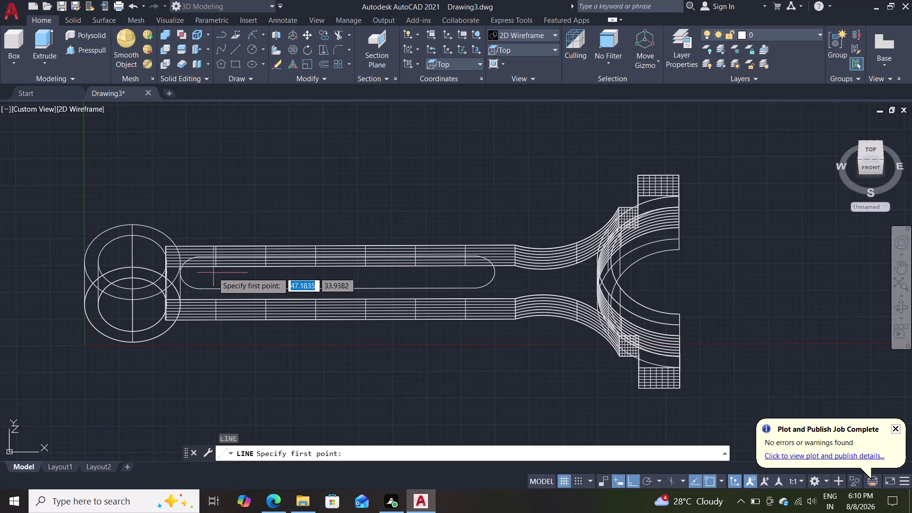
double_click(184, 272)
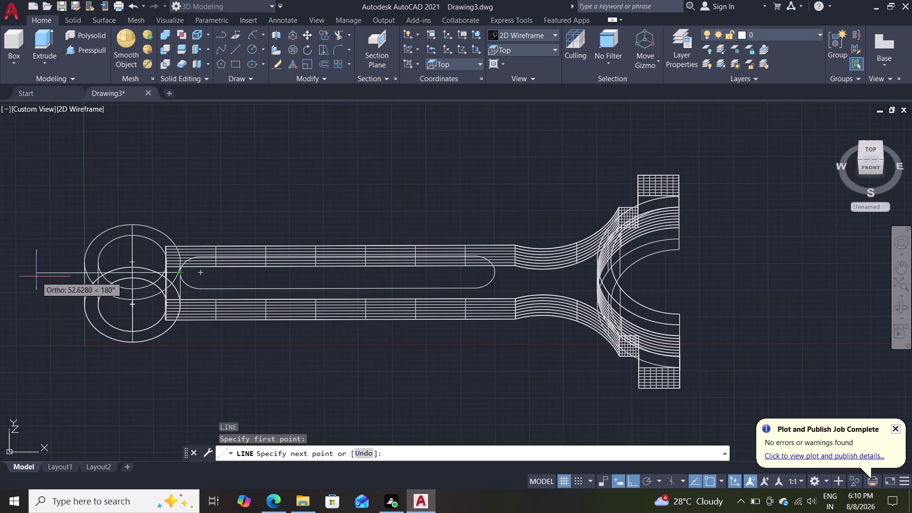
text(25)
key(Return)
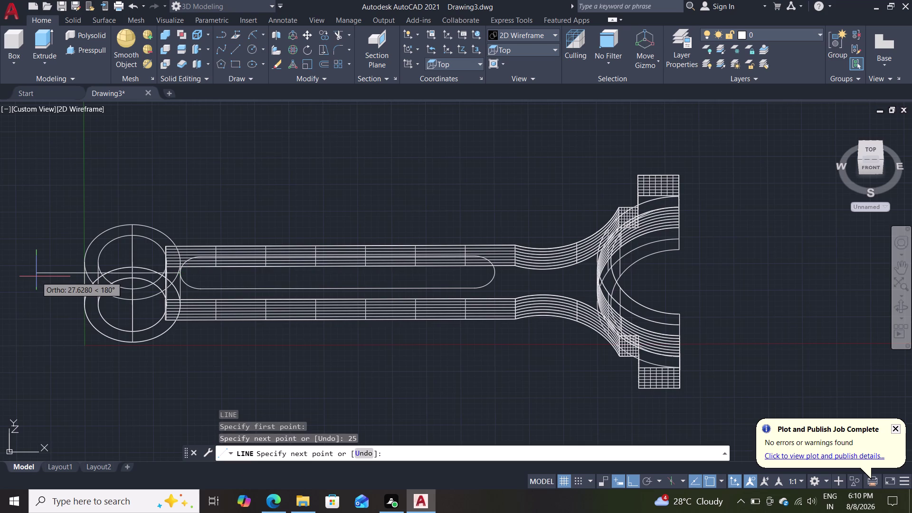
key(Escape)
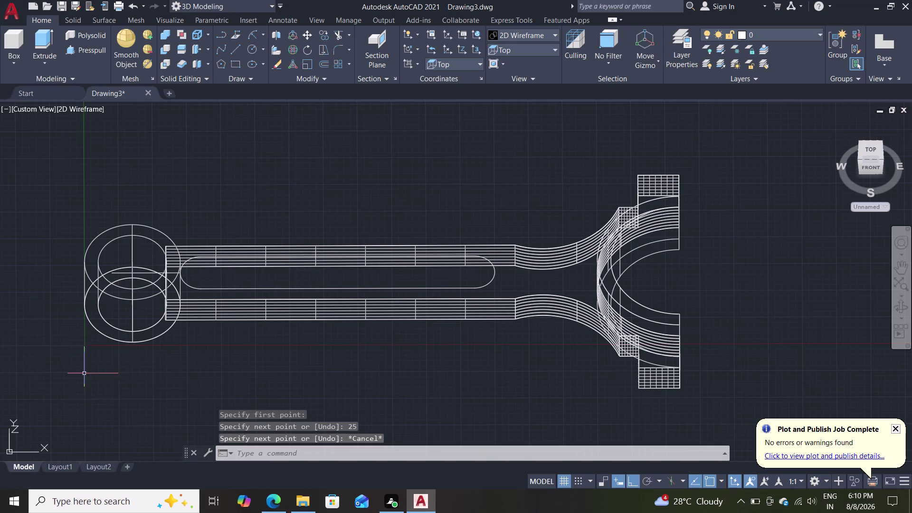
scroll(up, 3)
Join the slot's rounded end and straight edge, picking Line in the selection list.
middle_drag(233, 317, 246, 341)
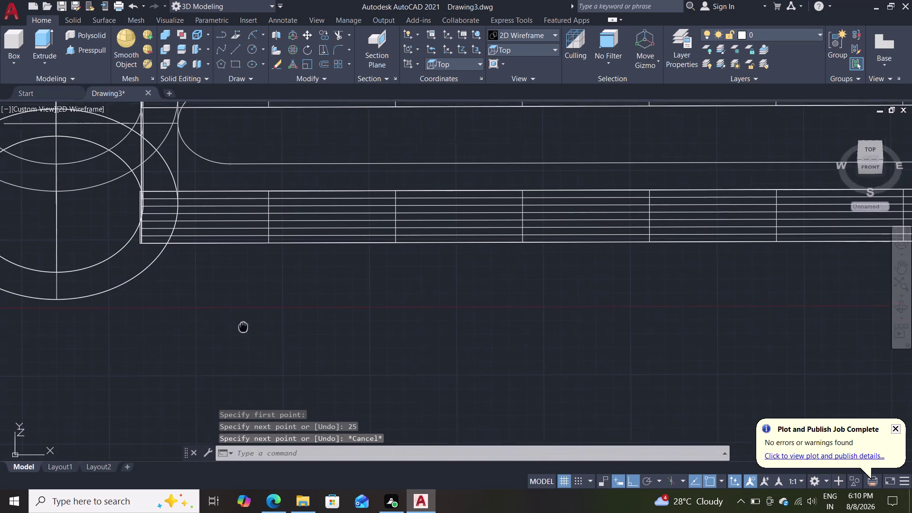
middle_drag(246, 340, 289, 433)
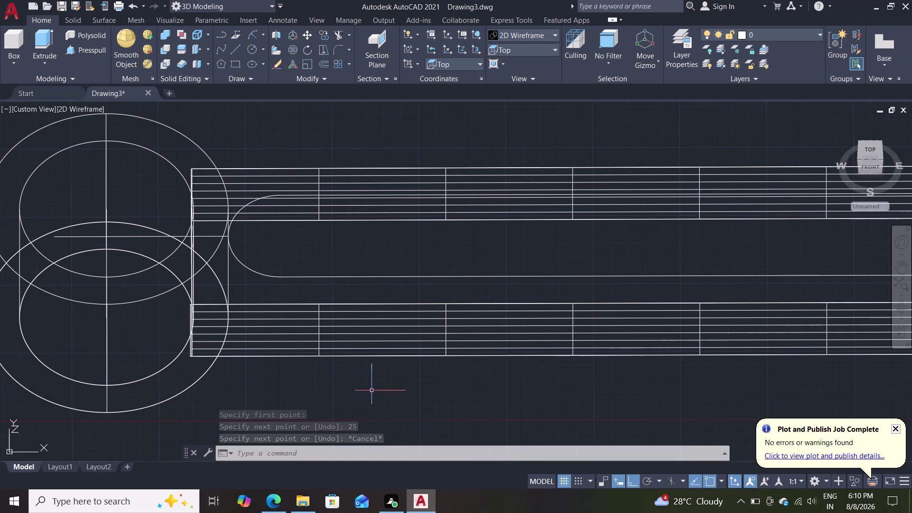
middle_drag(356, 393, 355, 326)
scroll(up, 3)
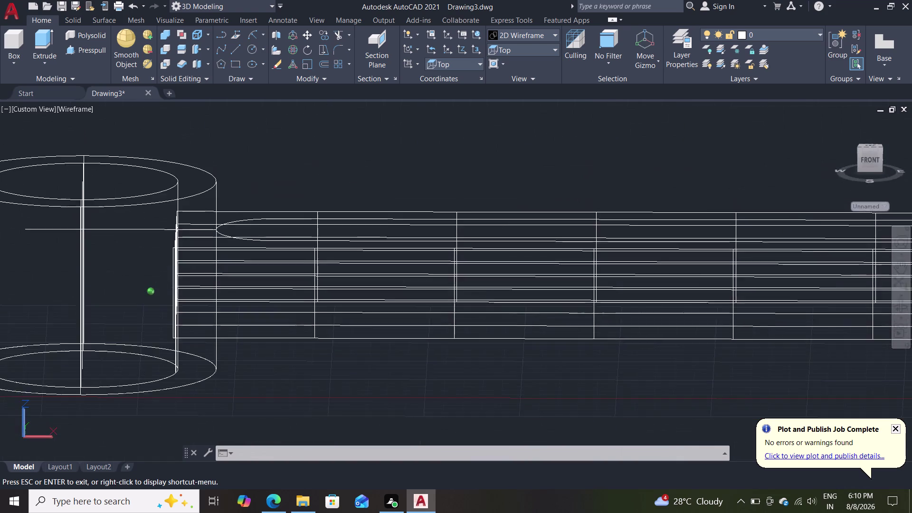
middle_drag(355, 326, 337, 307)
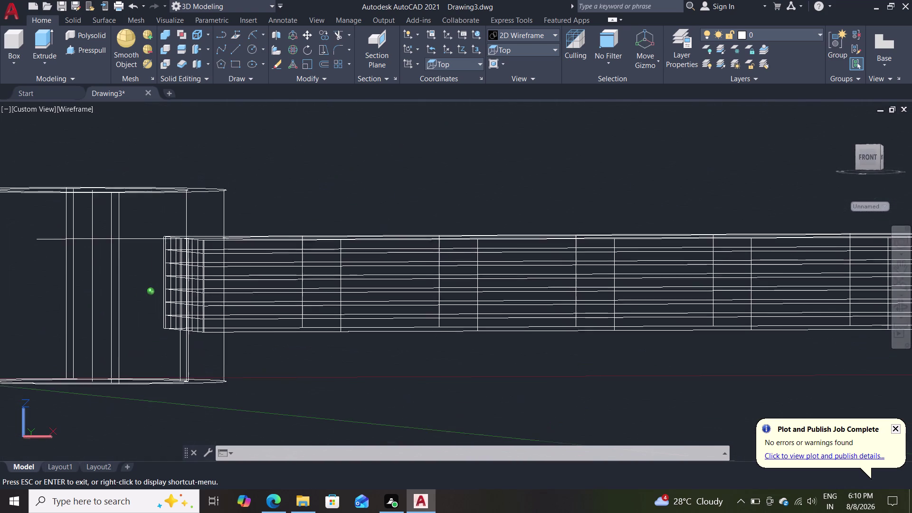
middle_drag(338, 307, 355, 318)
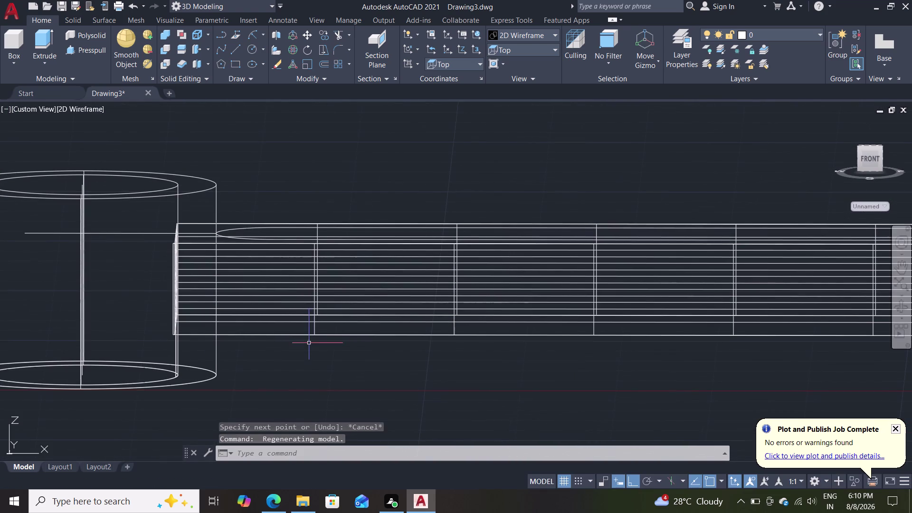
middle_drag(322, 351, 329, 420)
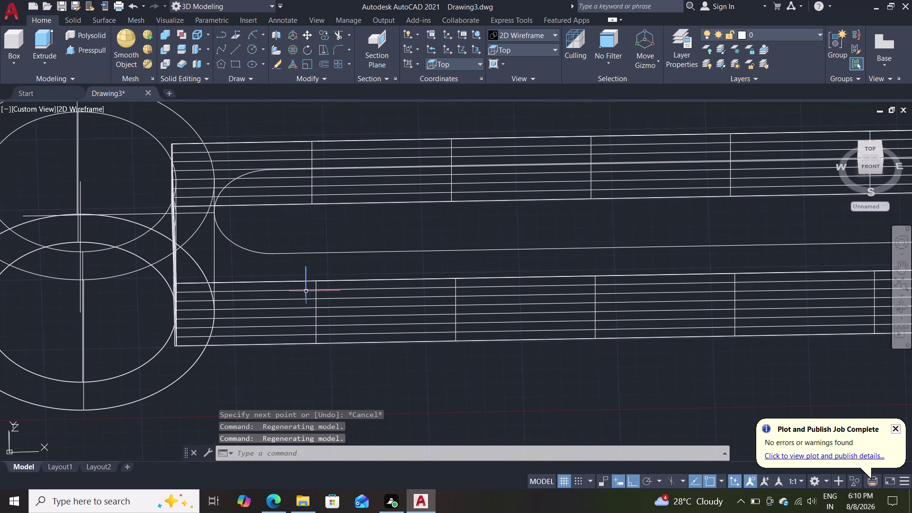
click(320, 254)
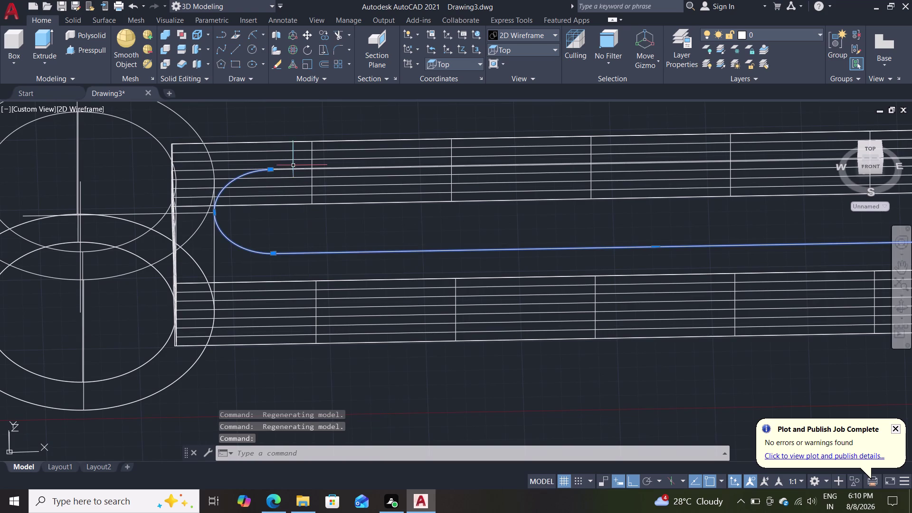
click(305, 167)
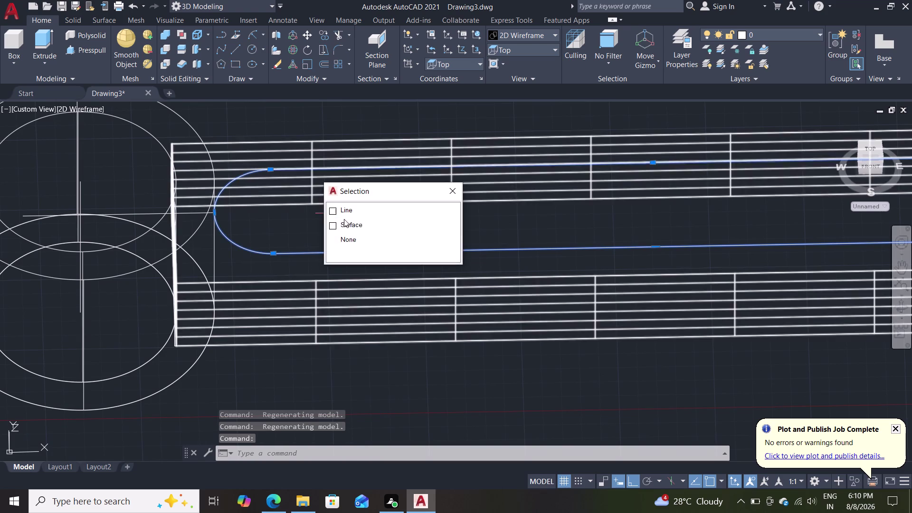
click(354, 210)
middle_drag(448, 212, 162, 226)
key(j)
key(Return)
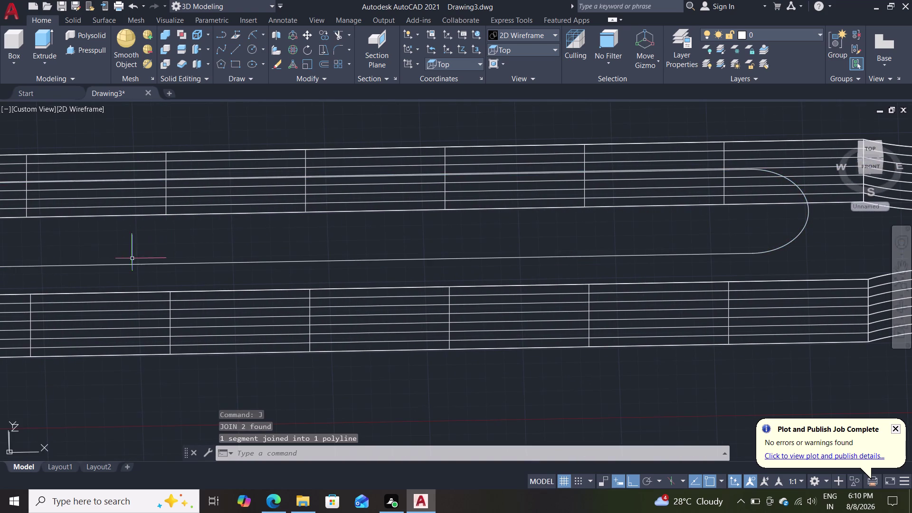
Orbit and pan around the small end and shank to inspect the joined slot.
scroll(down, 3)
scroll(up, 3)
middle_drag(166, 216, 455, 220)
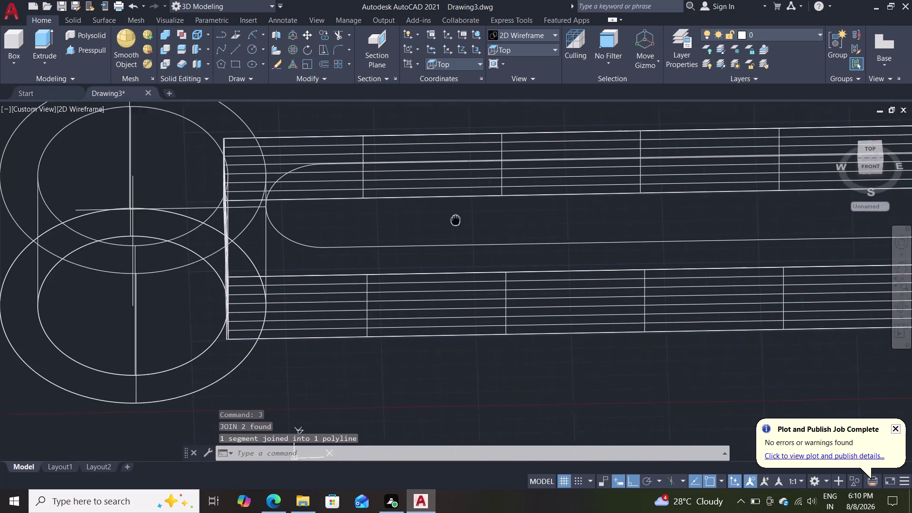
middle_drag(455, 220, 476, 219)
scroll(up, 3)
middle_drag(331, 390, 331, 344)
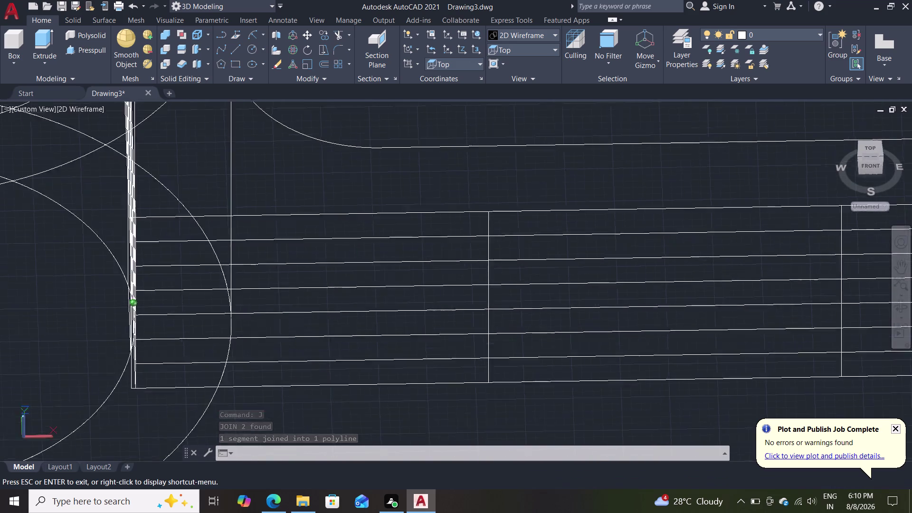
middle_drag(331, 344, 334, 292)
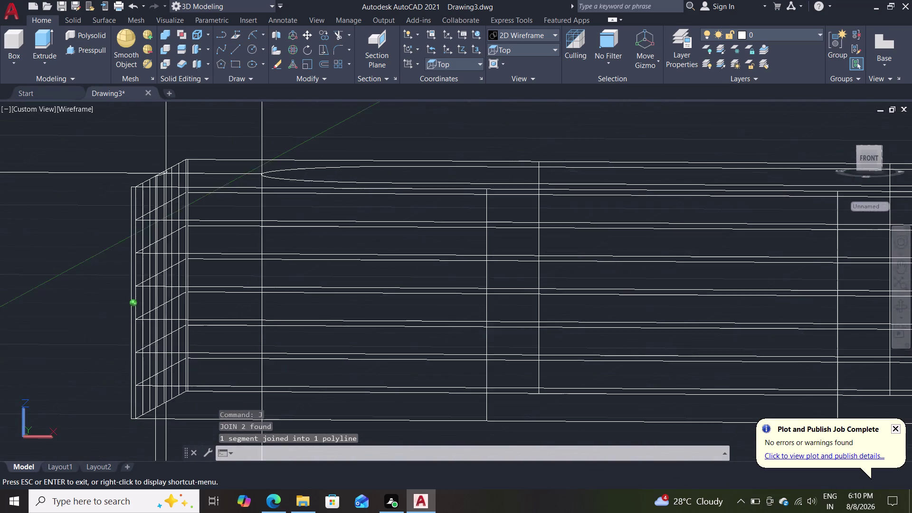
middle_drag(334, 292, 334, 292)
scroll(down, 3)
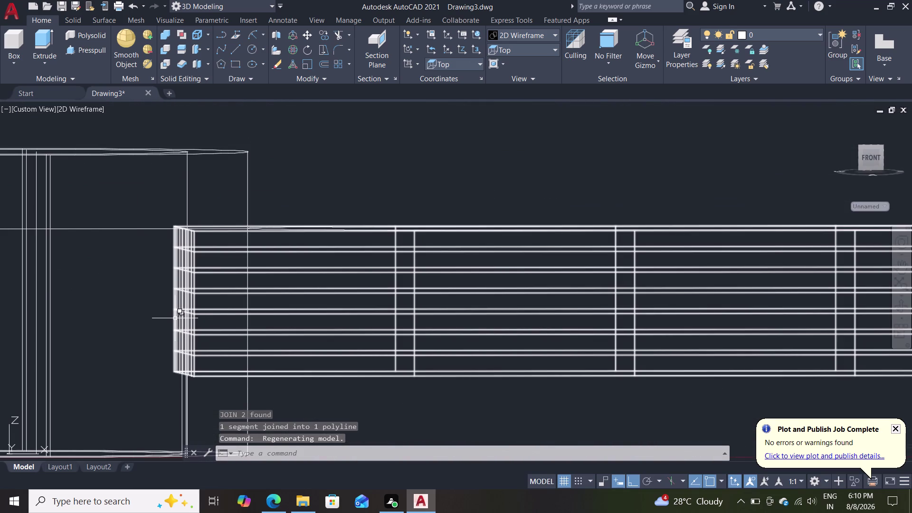
middle_drag(112, 307, 212, 318)
middle_click(218, 324)
scroll(up, 3)
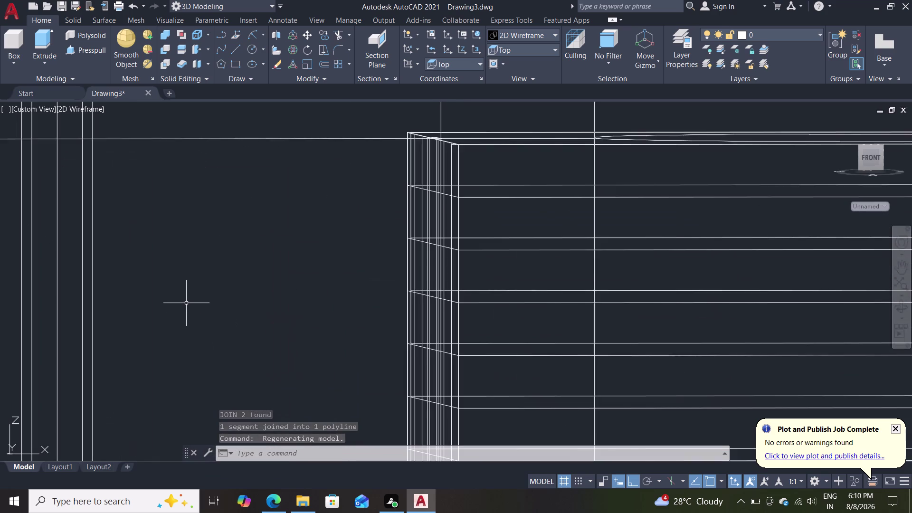
scroll(down, 3)
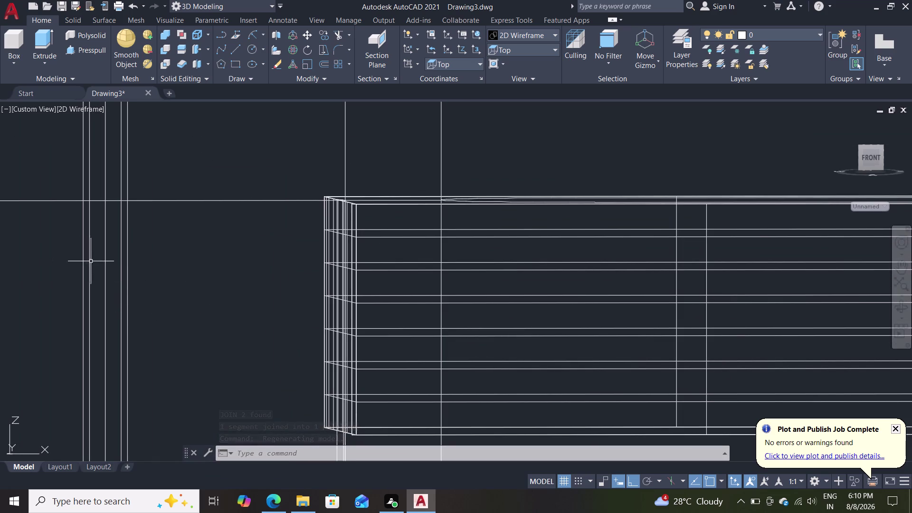
scroll(down, 3)
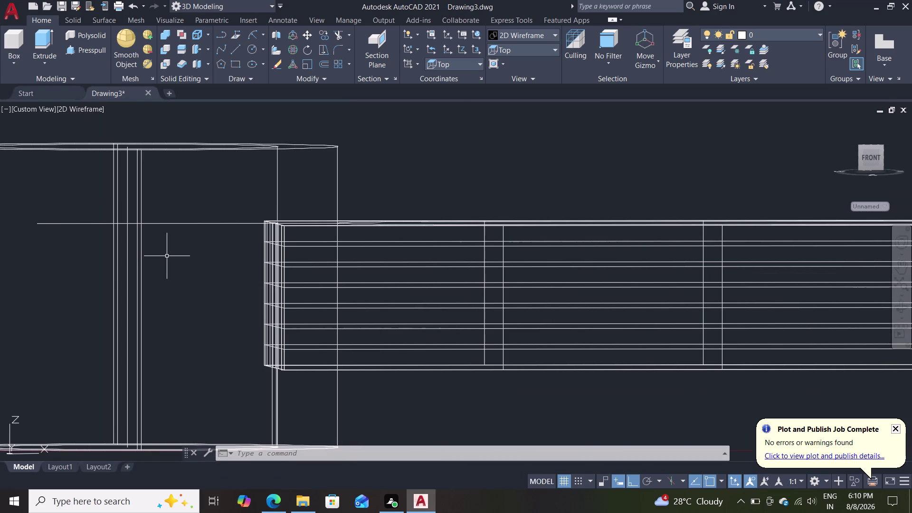
Start MOVE with M and select the horizontal line and the slot outline.
key(m)
key(Return)
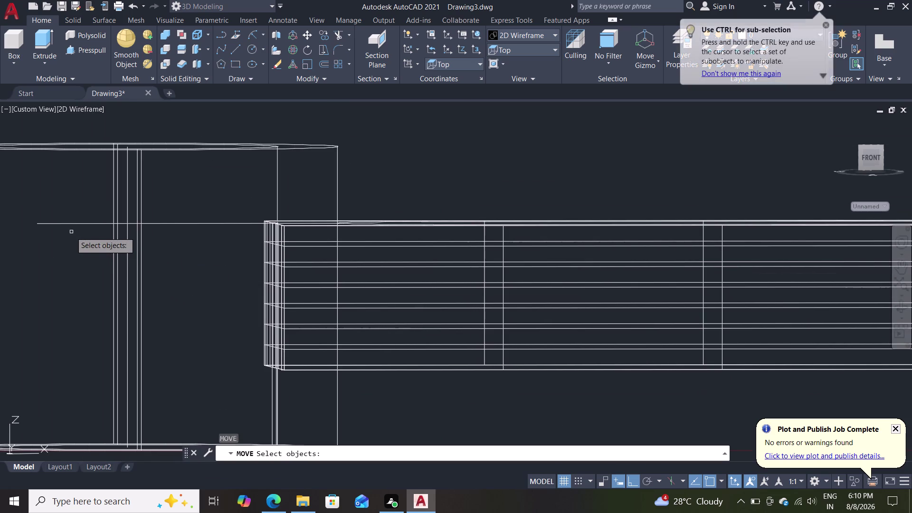
click(57, 221)
click(51, 227)
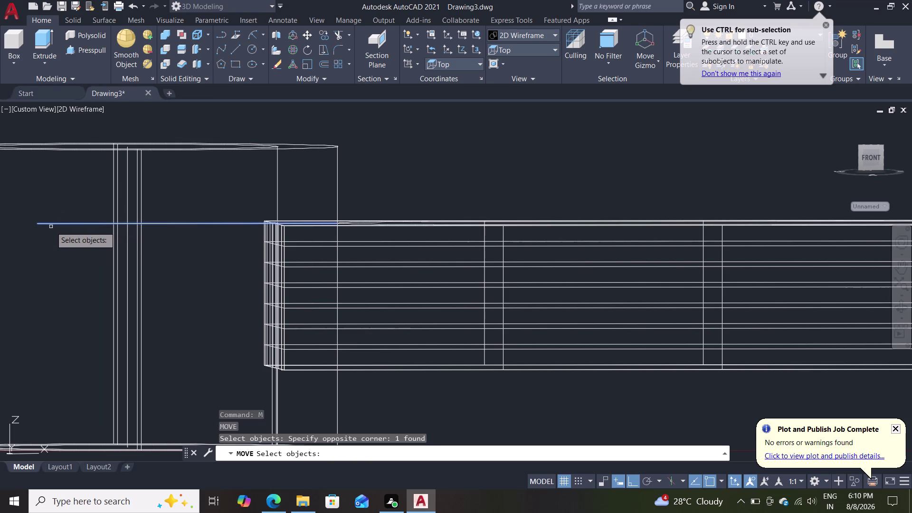
middle_drag(159, 229, 166, 268)
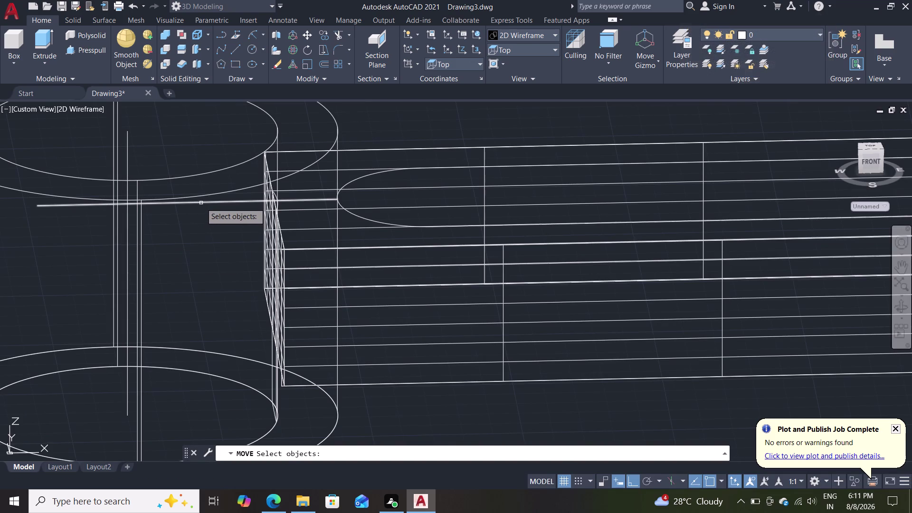
click(201, 203)
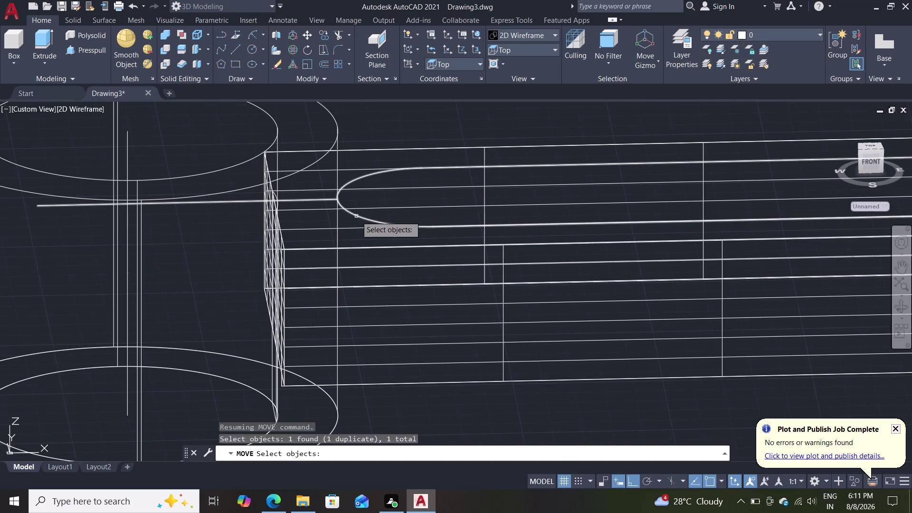
click(356, 216)
key(Return)
Pick a base point and new position for the line, then cancel MOVE.
scroll(up, 3)
middle_drag(219, 281, 341, 334)
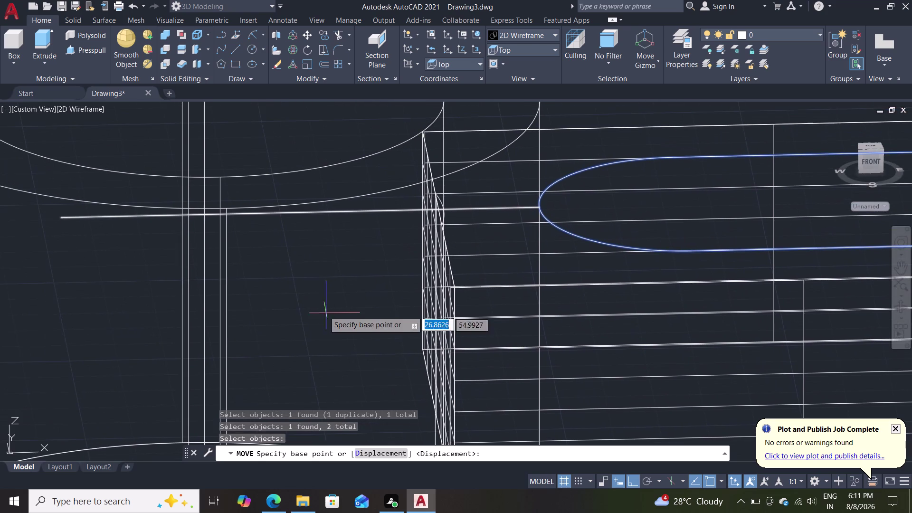
scroll(up, 3)
middle_drag(257, 274, 374, 352)
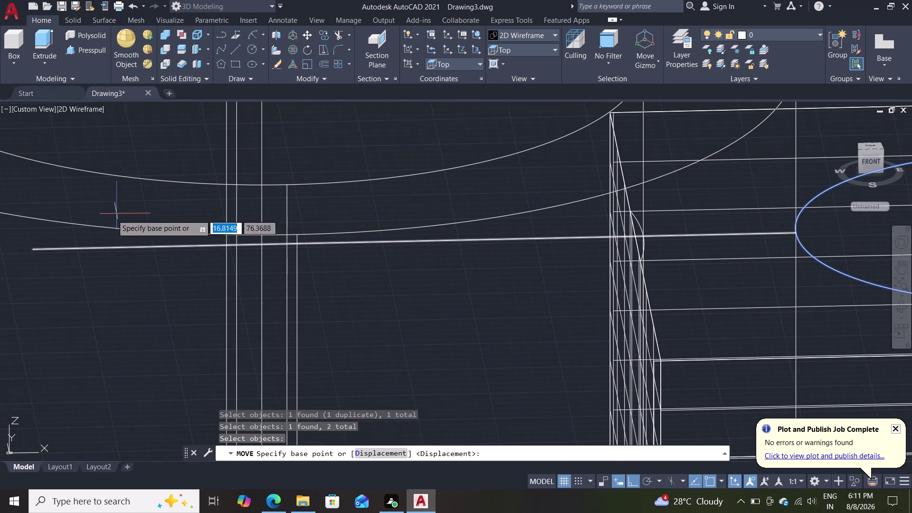
click(33, 248)
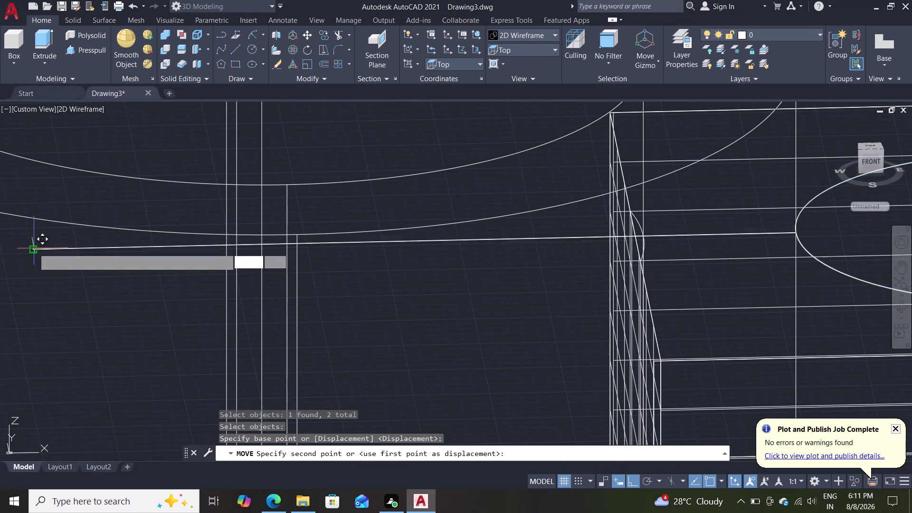
click(261, 248)
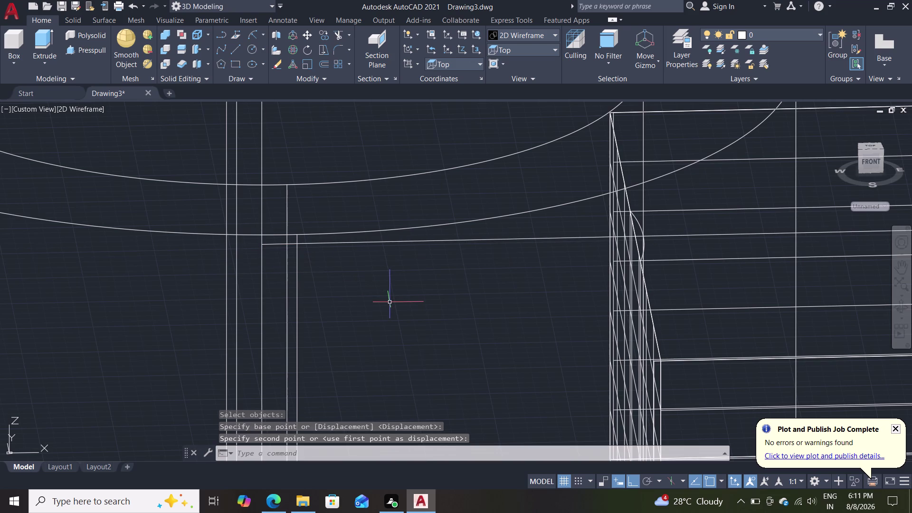
key(Escape)
Zoom out to the small-end boss and delete its two stray construction lines.
scroll(down, 3)
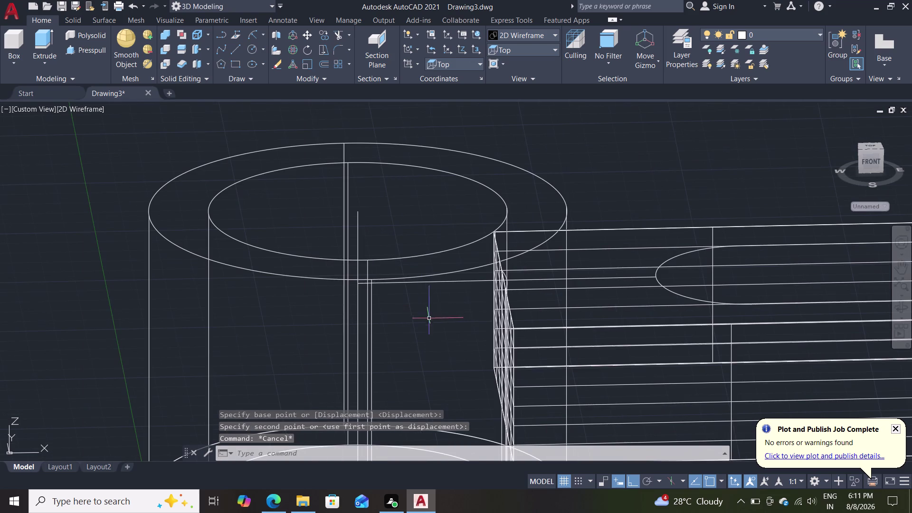
middle_drag(448, 327, 432, 404)
scroll(down, 3)
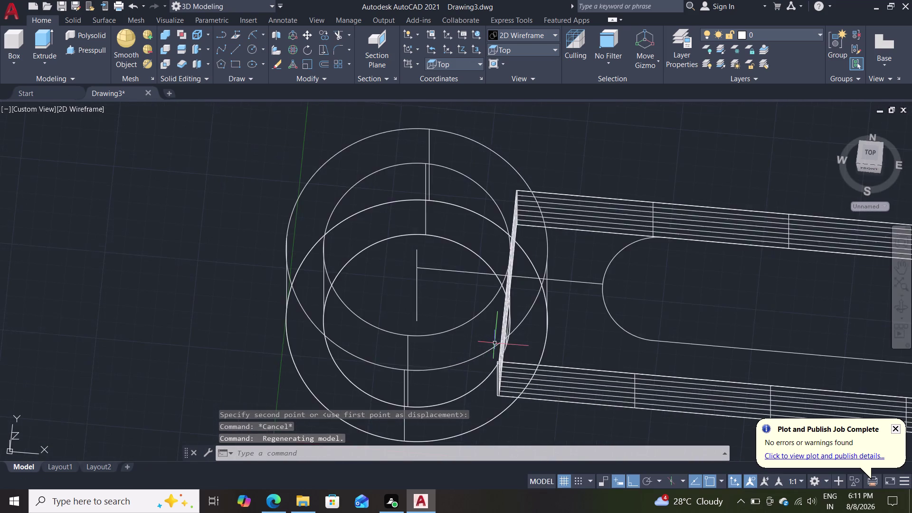
scroll(down, 3)
middle_drag(580, 182, 197, 116)
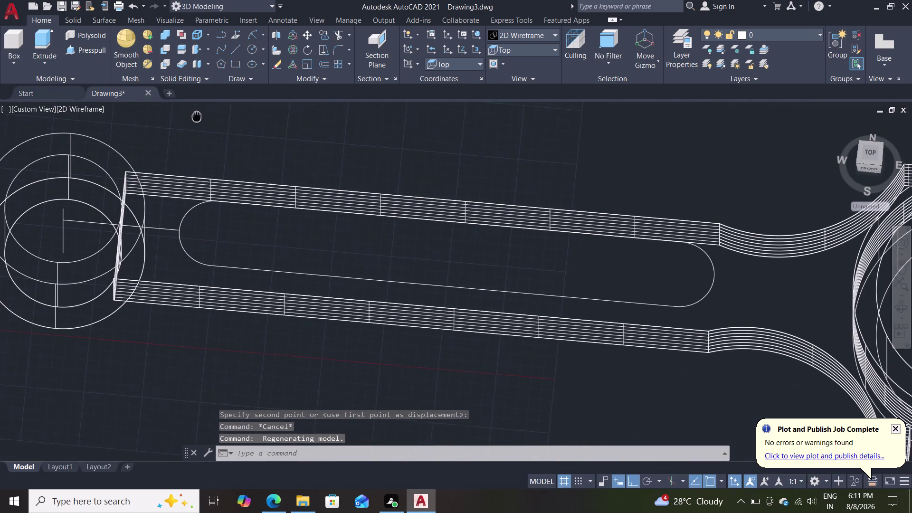
middle_drag(196, 115, 197, 116)
scroll(down, 3)
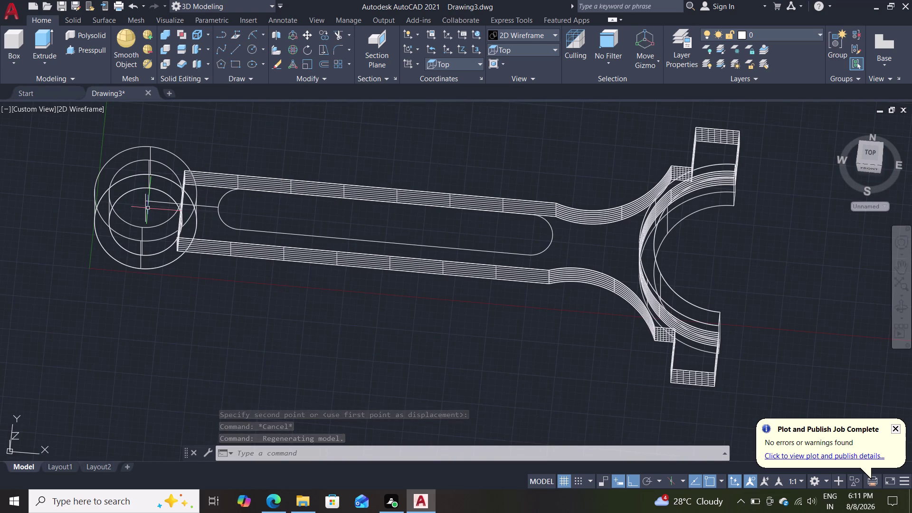
click(145, 207)
click(152, 202)
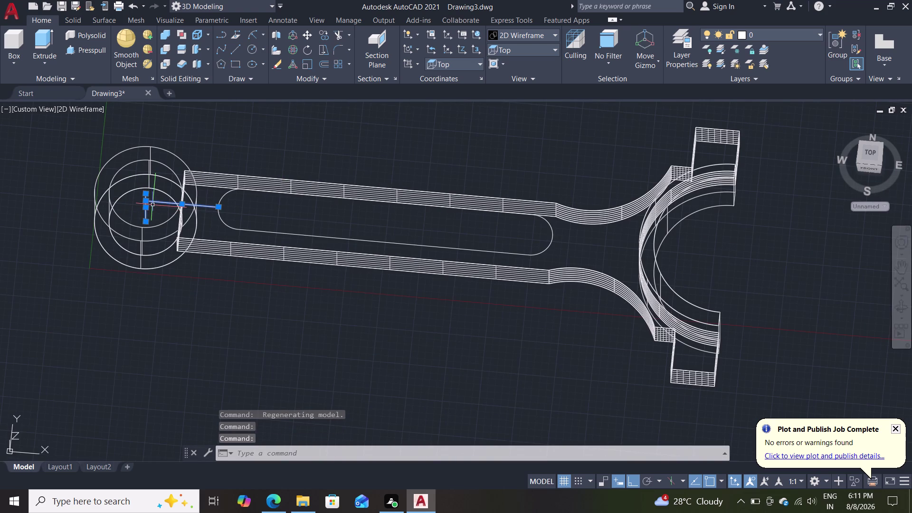
key(Delete)
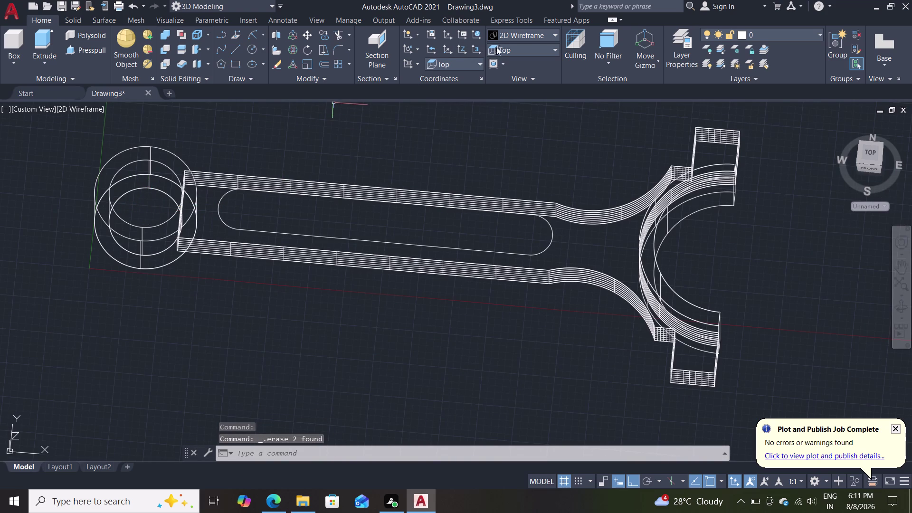
click(501, 45)
Switch to the Shades of Gray visual style and press-pull the slot region downward.
click(528, 33)
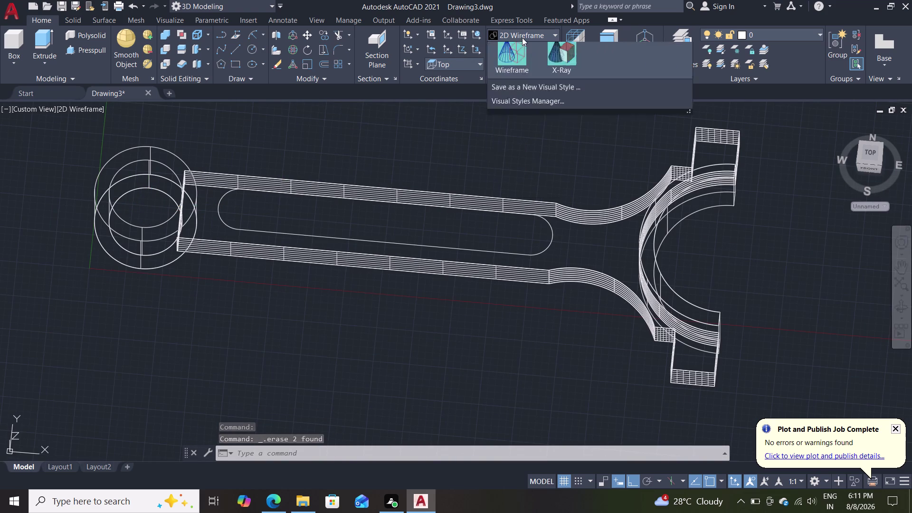
click(617, 102)
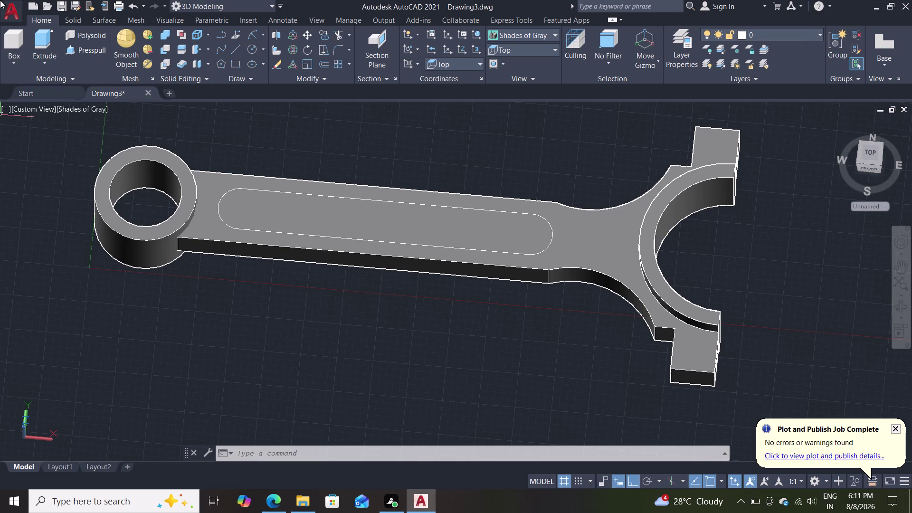
click(96, 48)
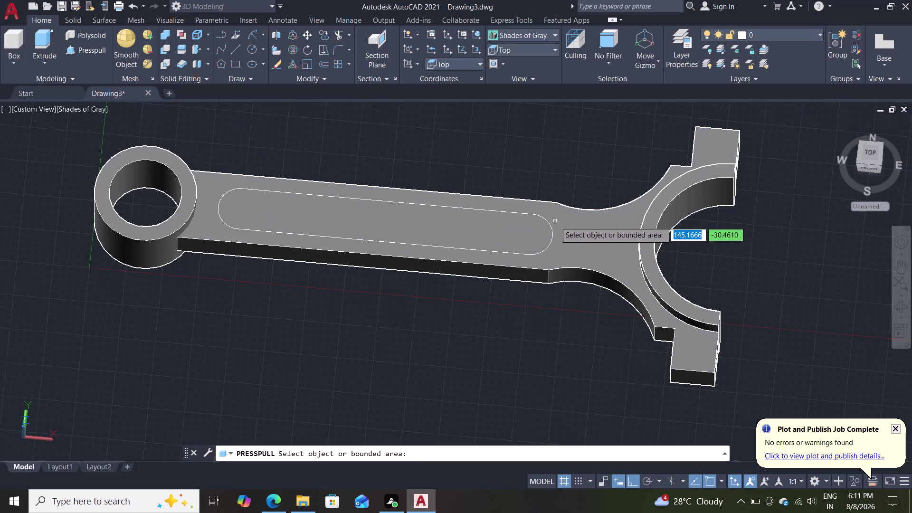
click(553, 240)
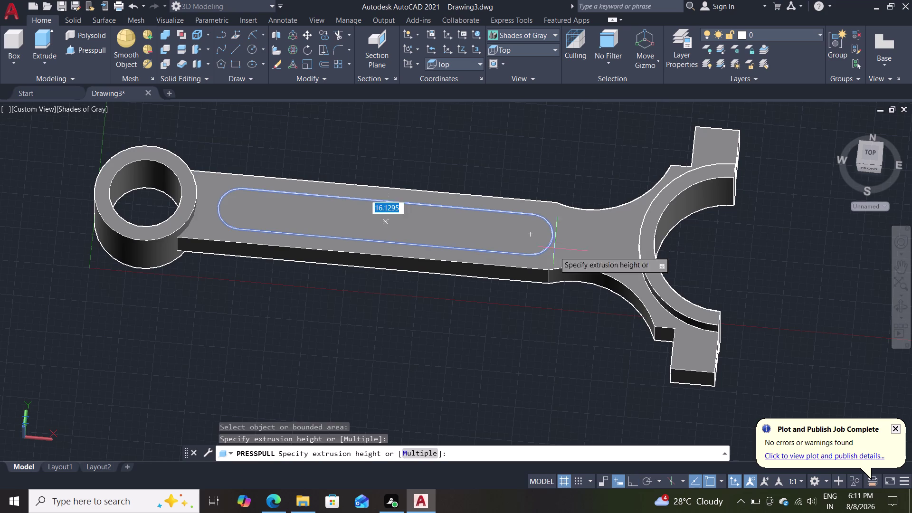
double_click(551, 339)
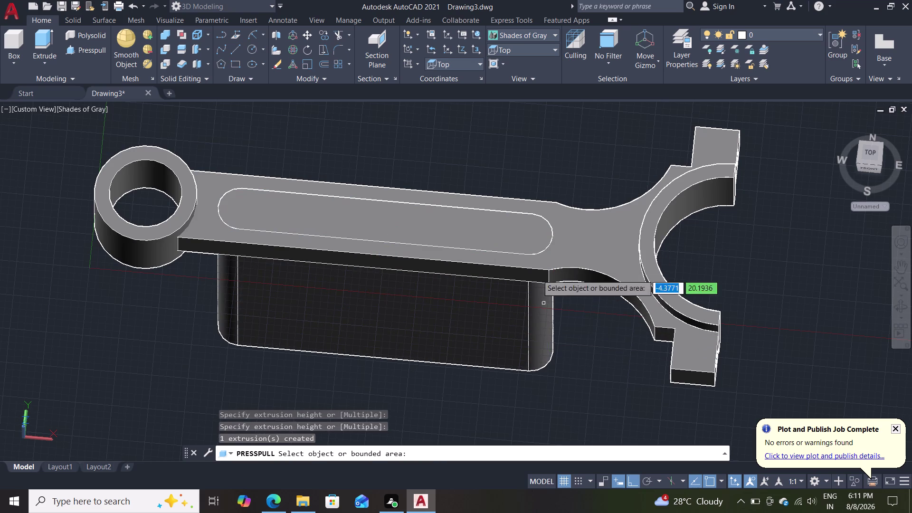
Press-pull the slot region upward, then delete the trial extruded slot solid.
click(551, 237)
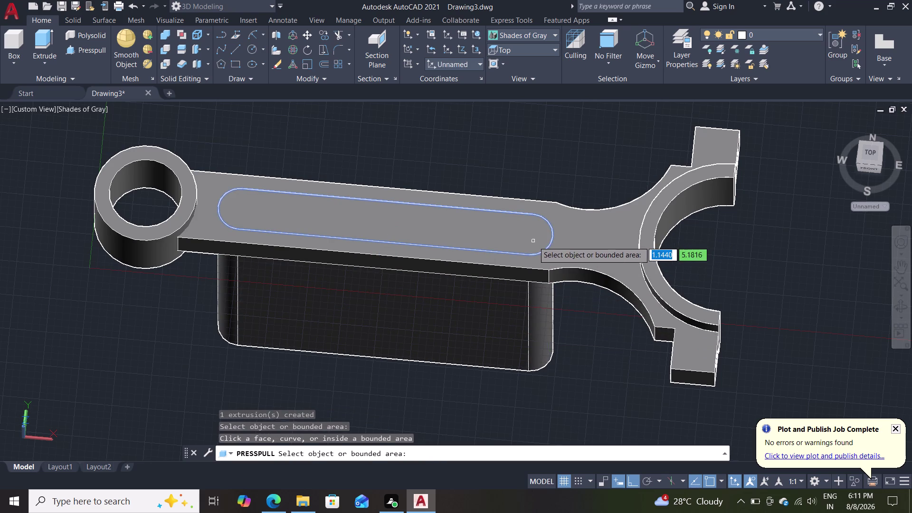
double_click(534, 242)
click(516, 151)
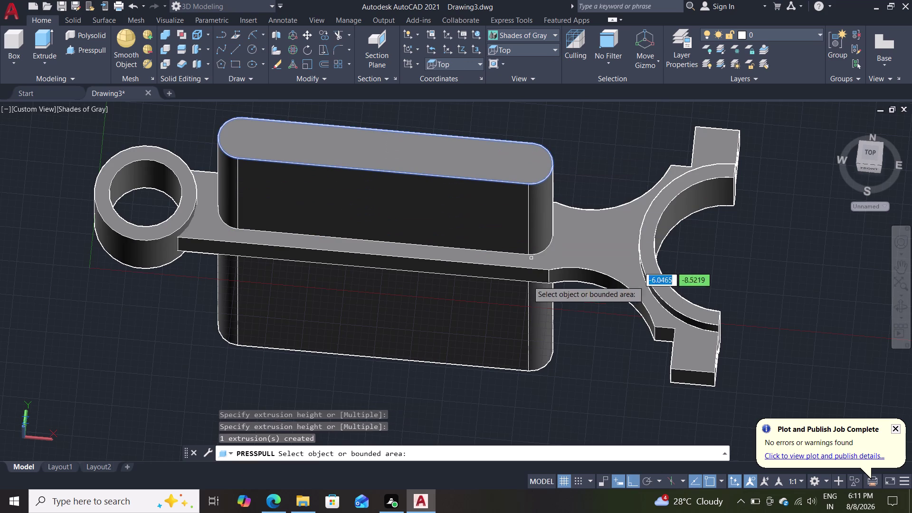
key(Escape)
click(480, 330)
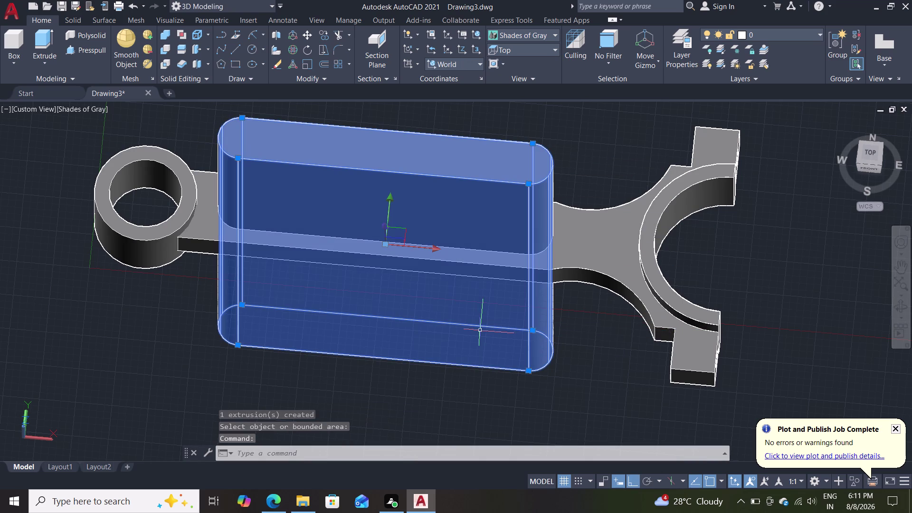
key(Delete)
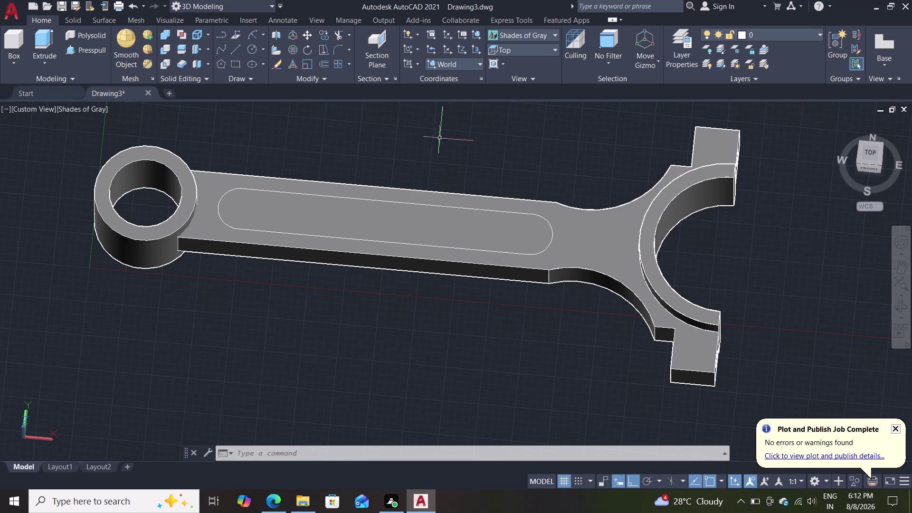
click(86, 51)
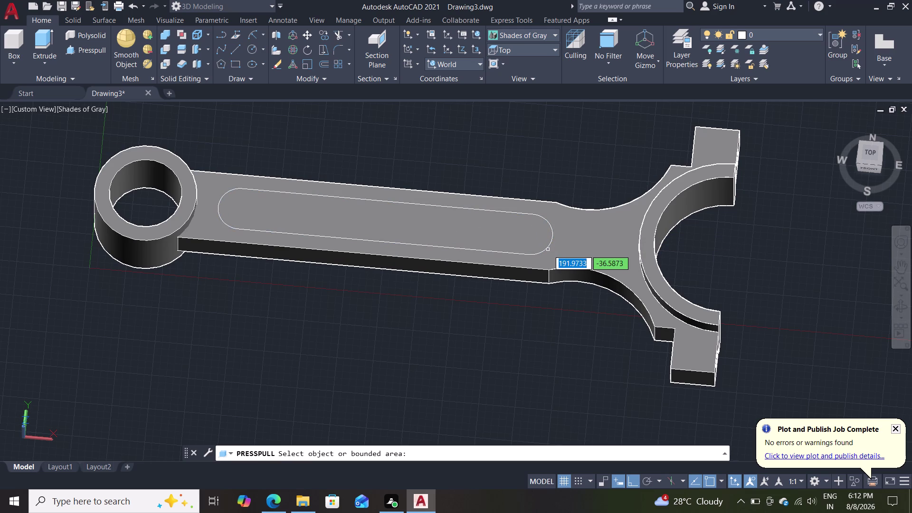
Press-pull the slot region 1 unit into the shank and orbit to inspect it.
click(544, 250)
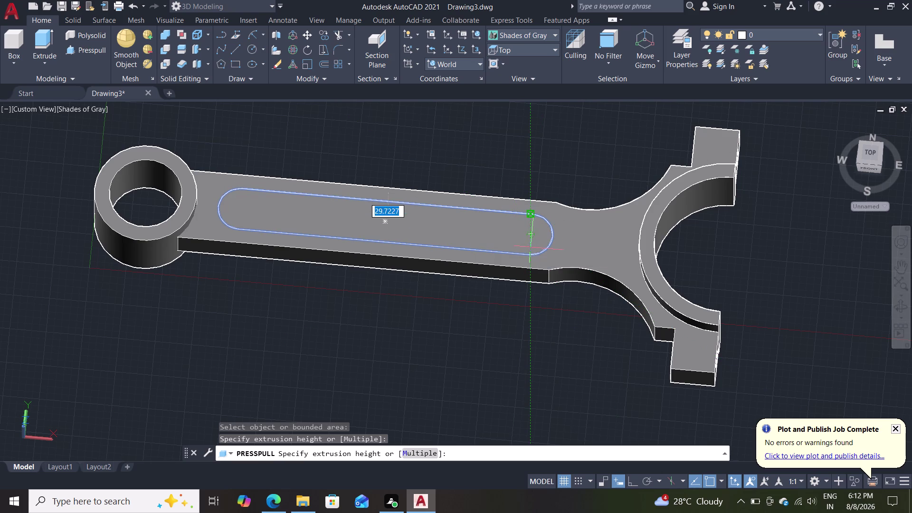
key(1)
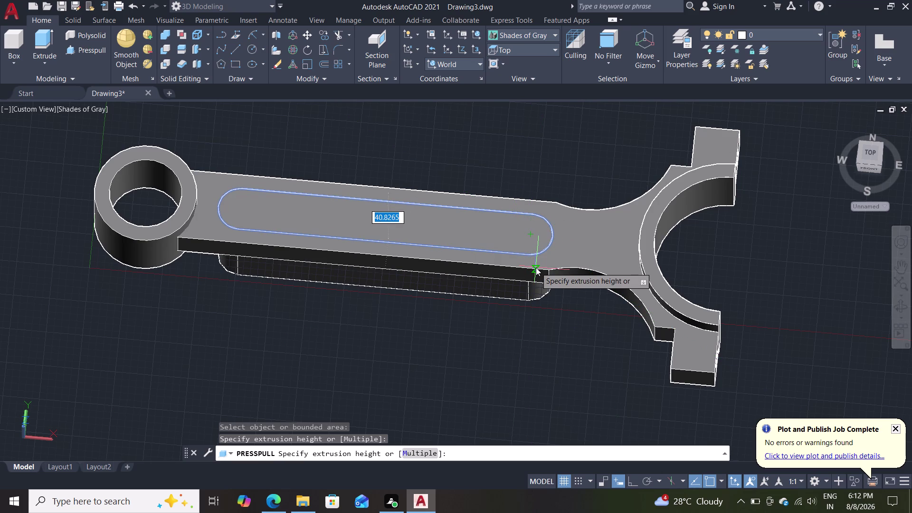
key(Return)
middle_drag(513, 305, 513, 302)
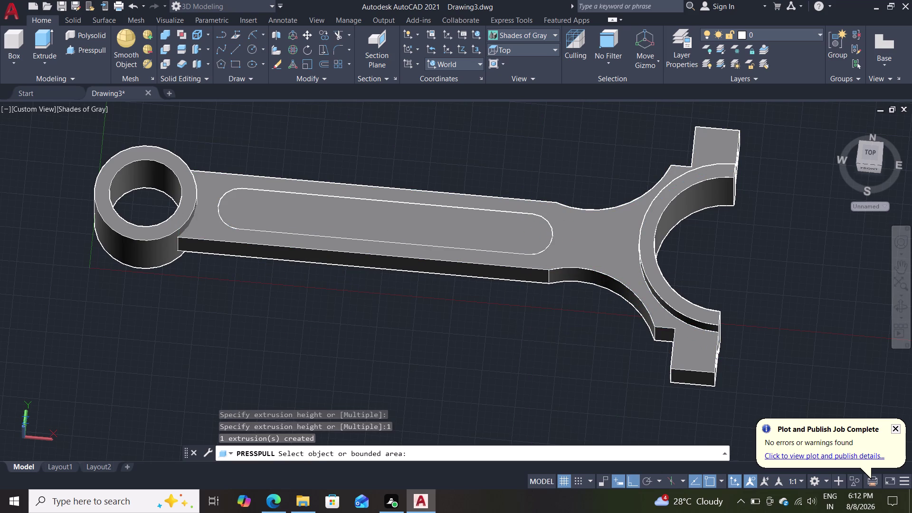
middle_drag(513, 302, 503, 315)
scroll(up, 3)
middle_drag(503, 314, 499, 295)
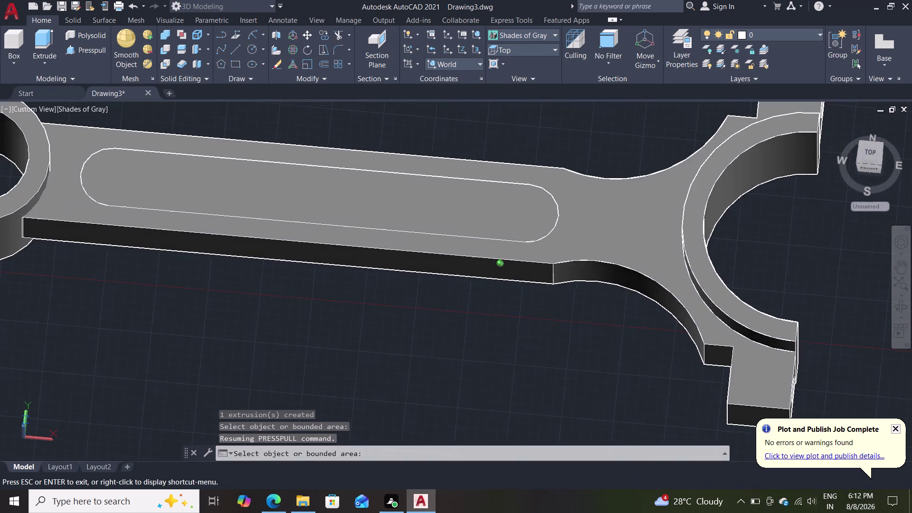
middle_drag(499, 295, 496, 139)
middle_drag(497, 159, 506, 207)
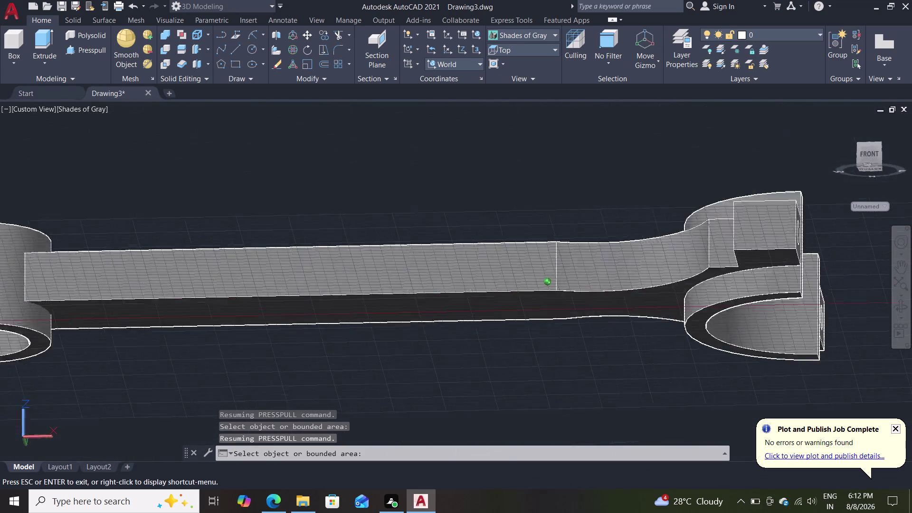
middle_drag(505, 207, 511, 266)
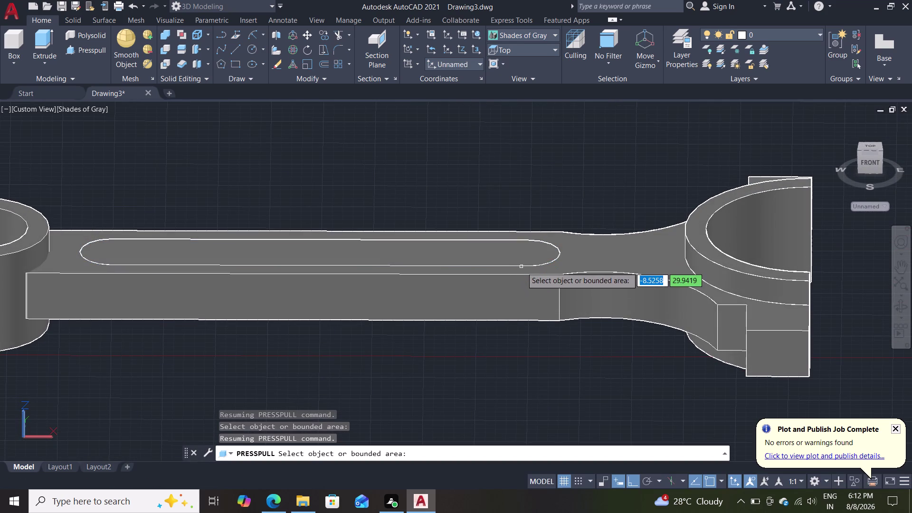
Press-pull the slot region again, orbit edge-on and below, then end press-pull.
click(538, 257)
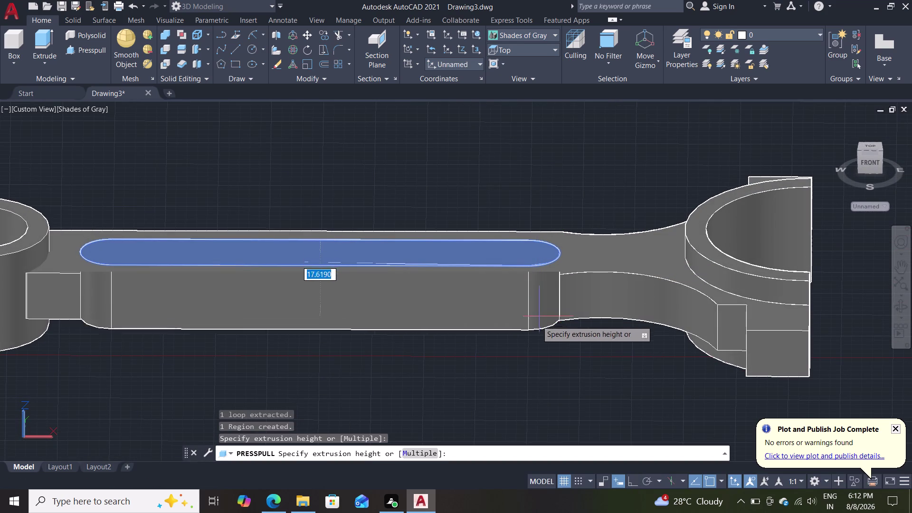
double_click(562, 321)
middle_drag(563, 347, 548, 270)
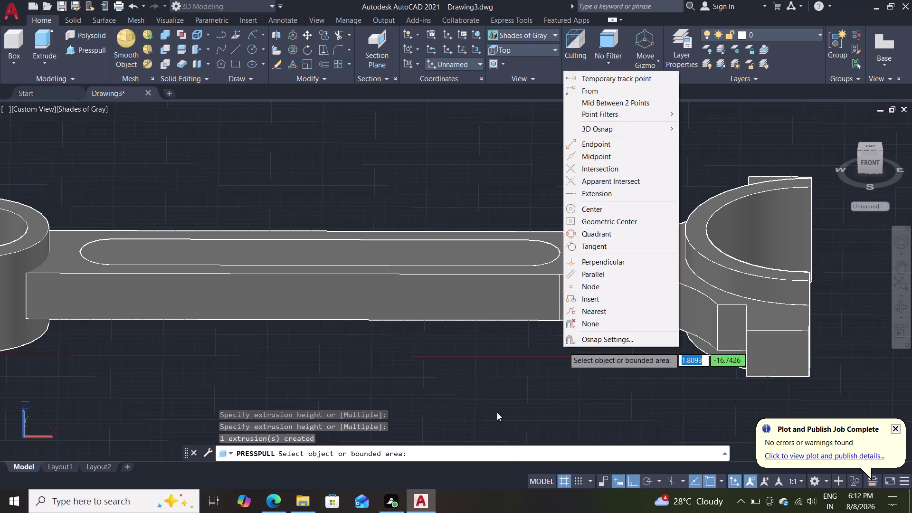
key(Escape)
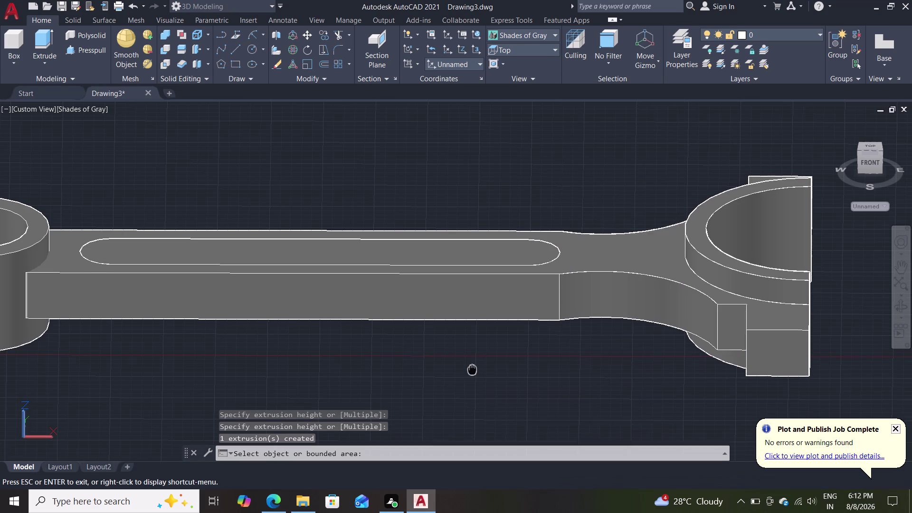
middle_drag(469, 401, 469, 340)
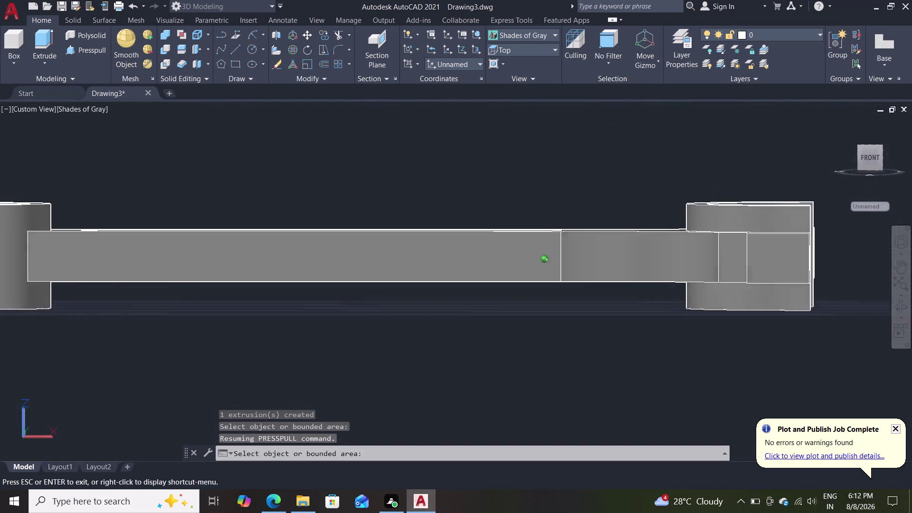
middle_drag(469, 340, 463, 236)
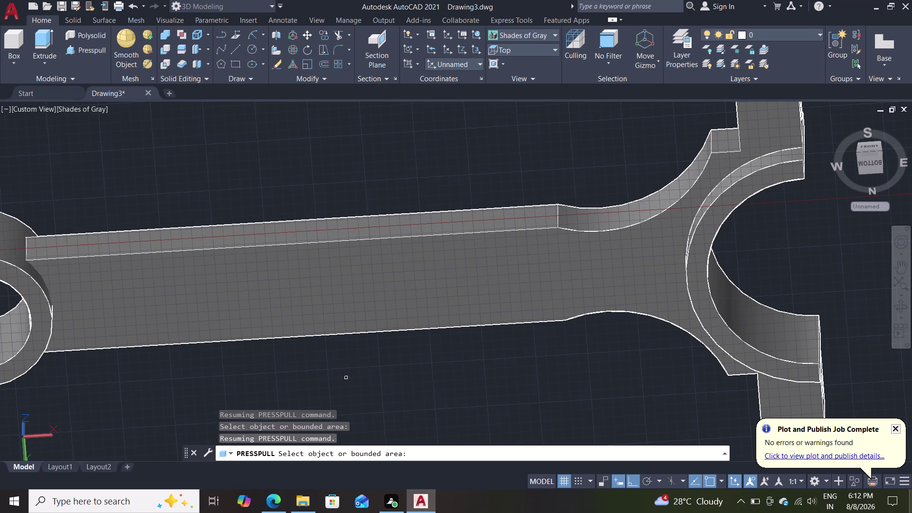
key(Escape)
middle_drag(339, 180, 355, 352)
scroll(up, 3)
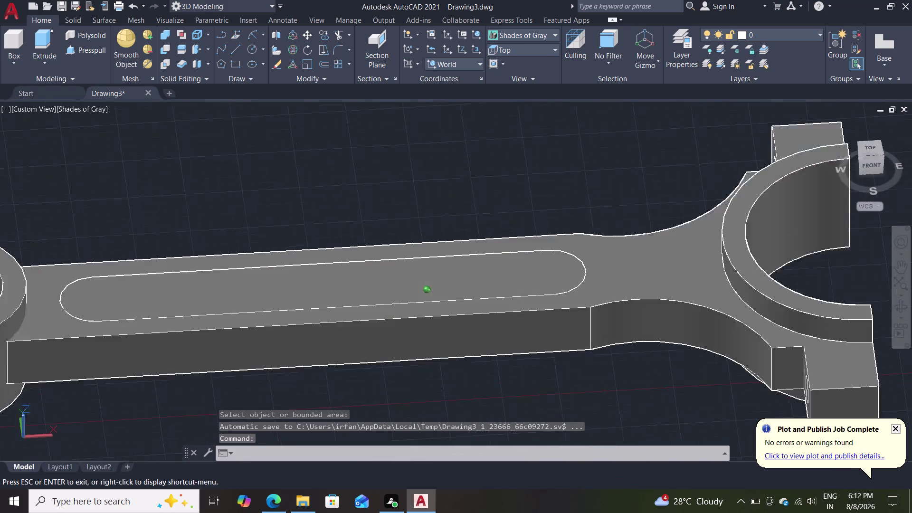
Orbit around the shank, clear the face selection, and launch COPY via CO.
middle_drag(356, 352, 363, 367)
scroll(up, 3)
scroll(down, 3)
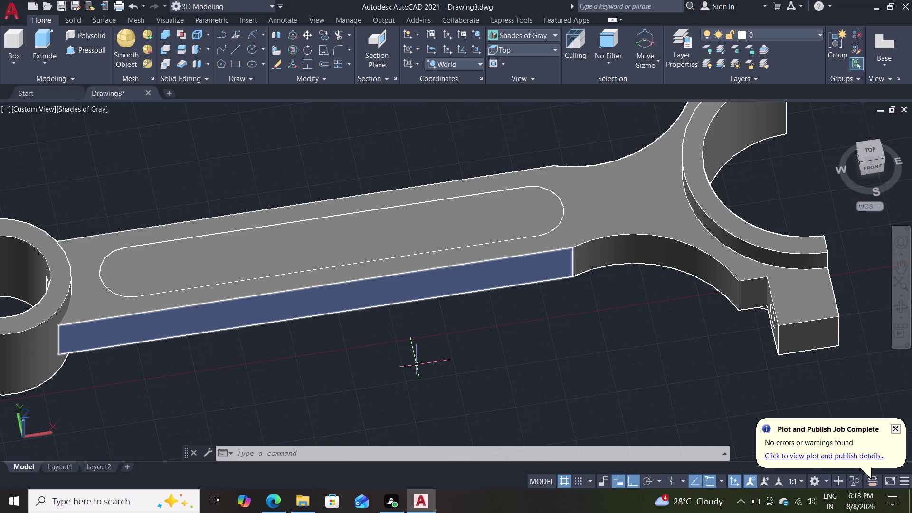
middle_drag(412, 343, 415, 339)
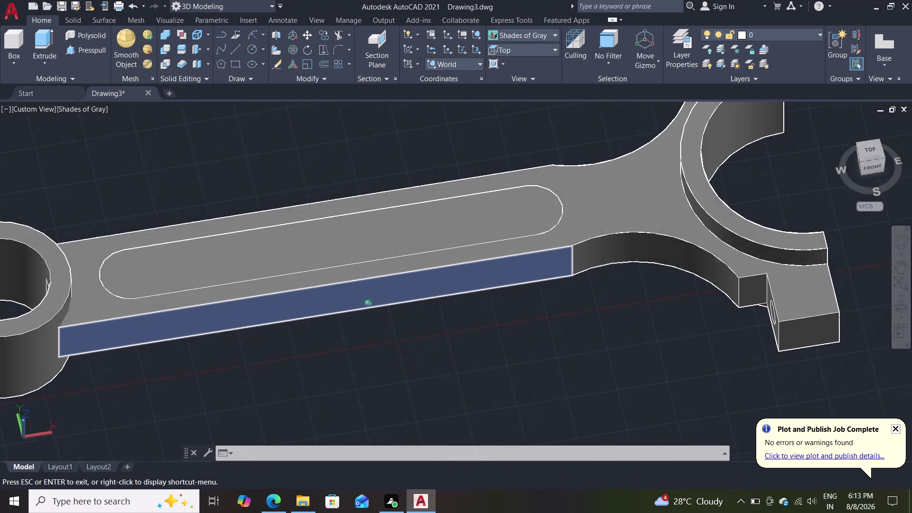
middle_drag(415, 339, 396, 314)
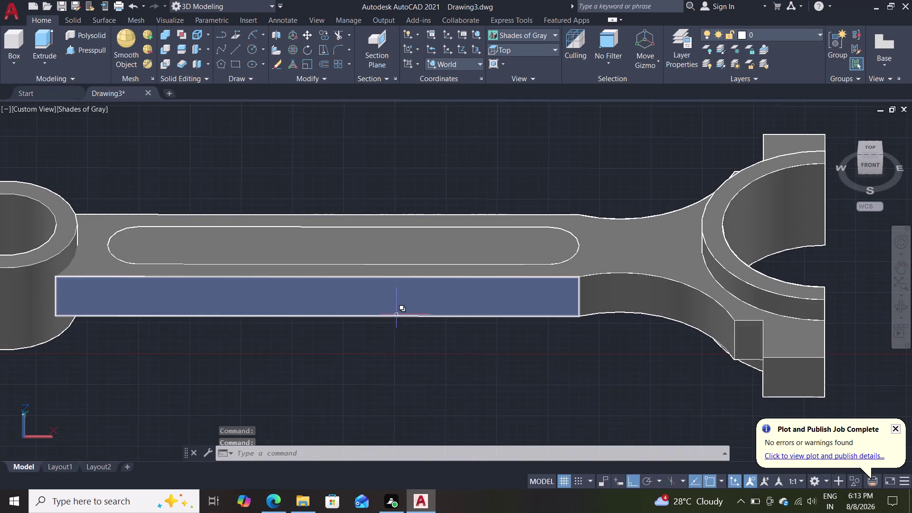
key(Escape)
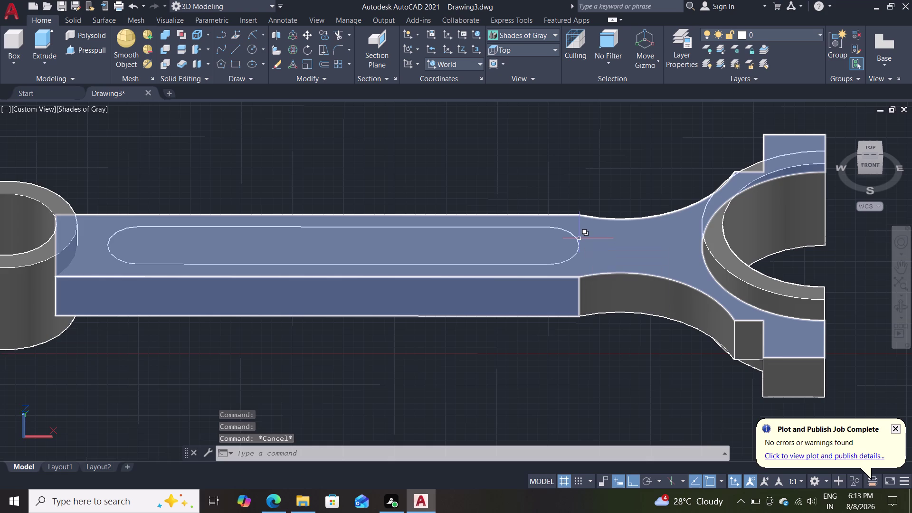
key(c)
key(BackSpace)
key(c)
key(o)
key(Return)
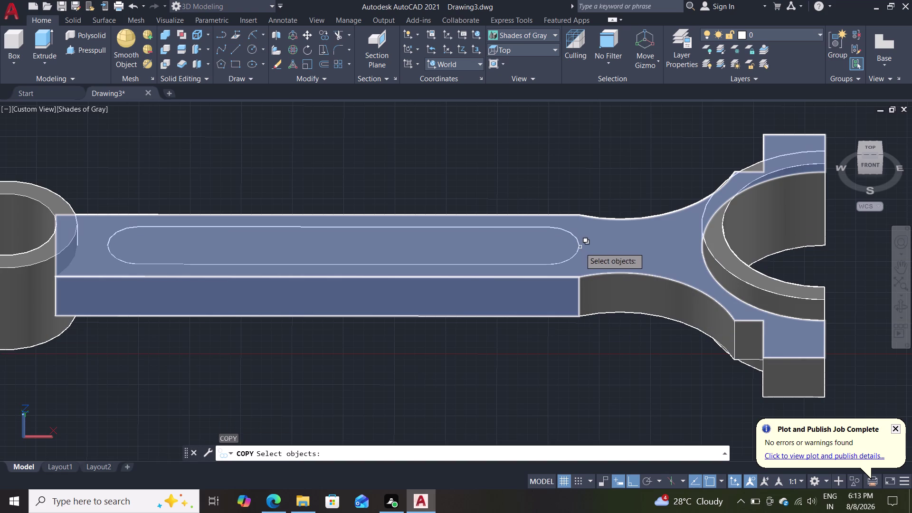
Select the slot polyline by cycling, base it at its end, and copy it 9 units down.
click(579, 248)
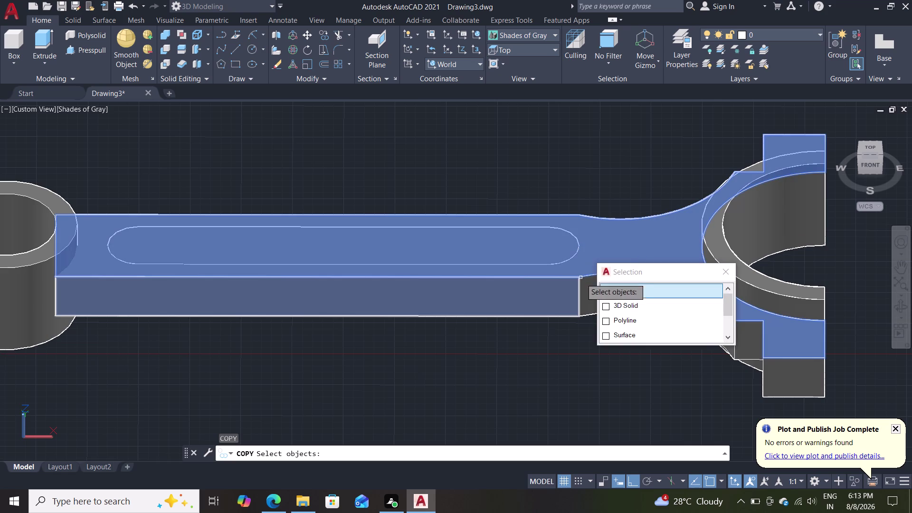
click(623, 303)
key(Return)
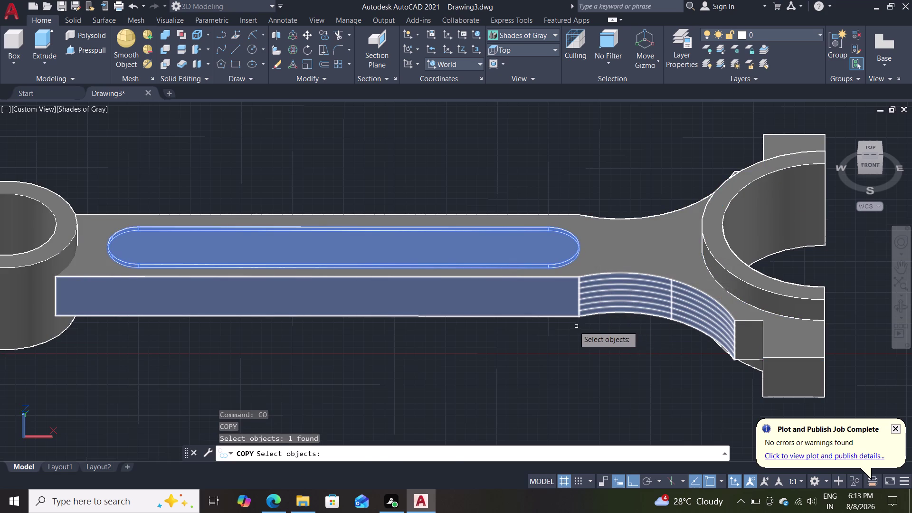
click(577, 250)
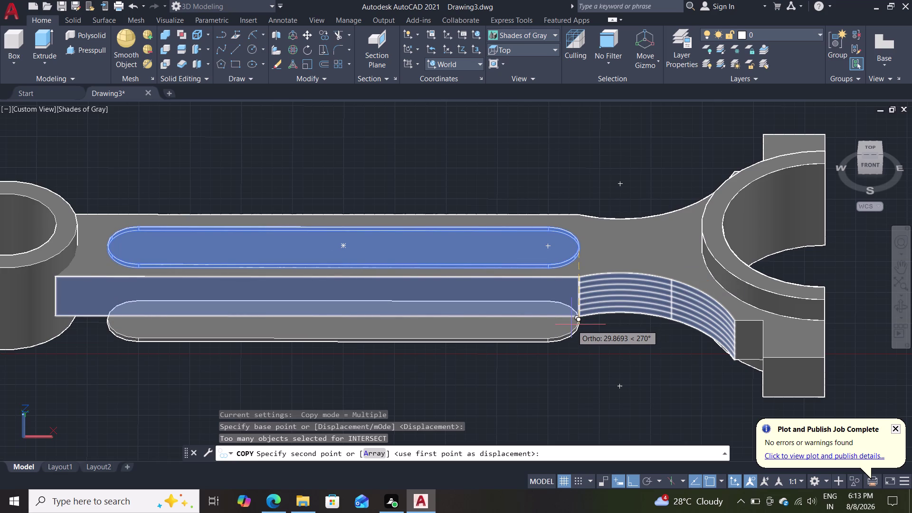
key(9)
key(Return)
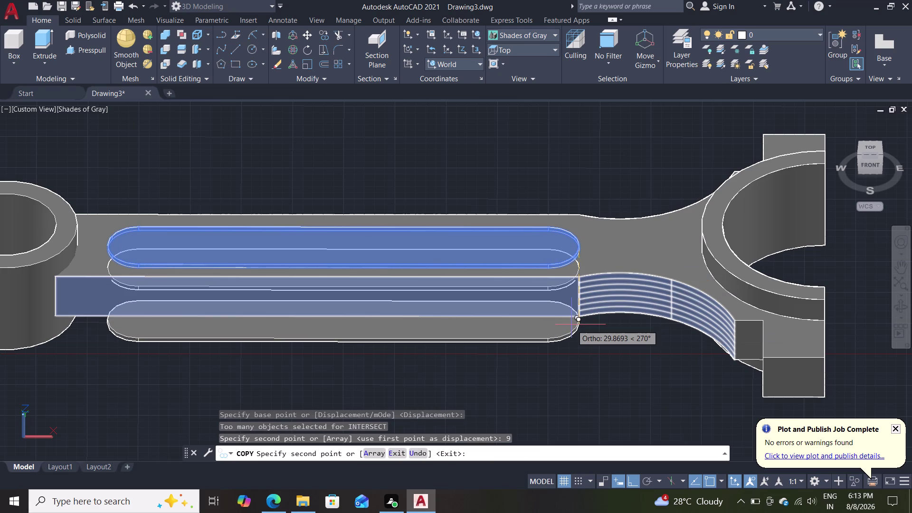
key(Escape)
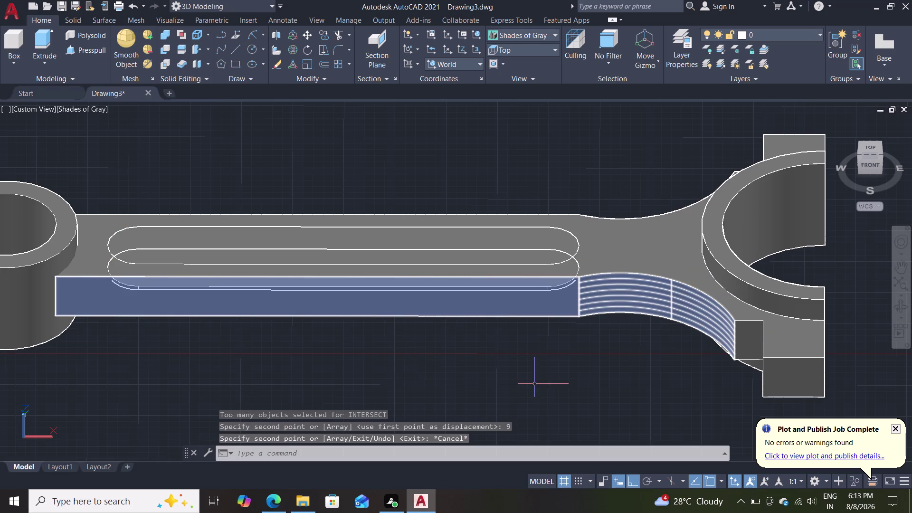
key(Escape)
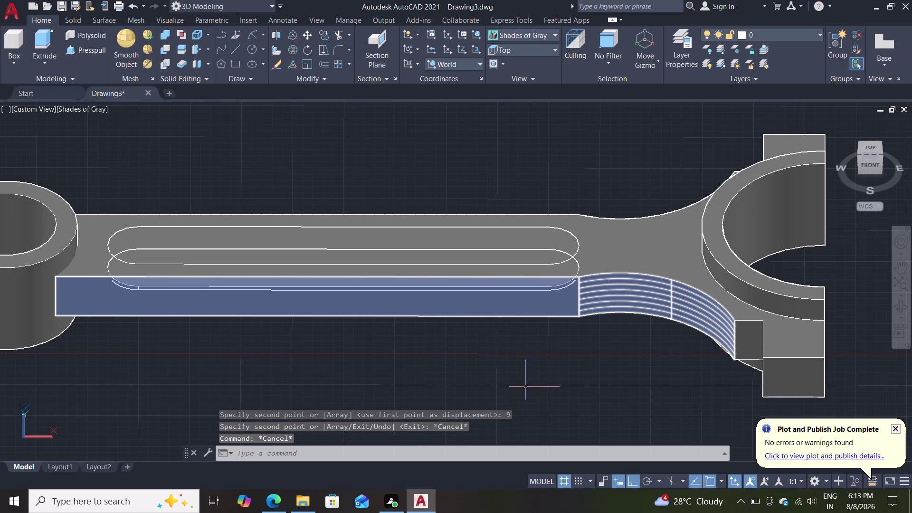
key(Escape)
key(Escape)
key(Escape)
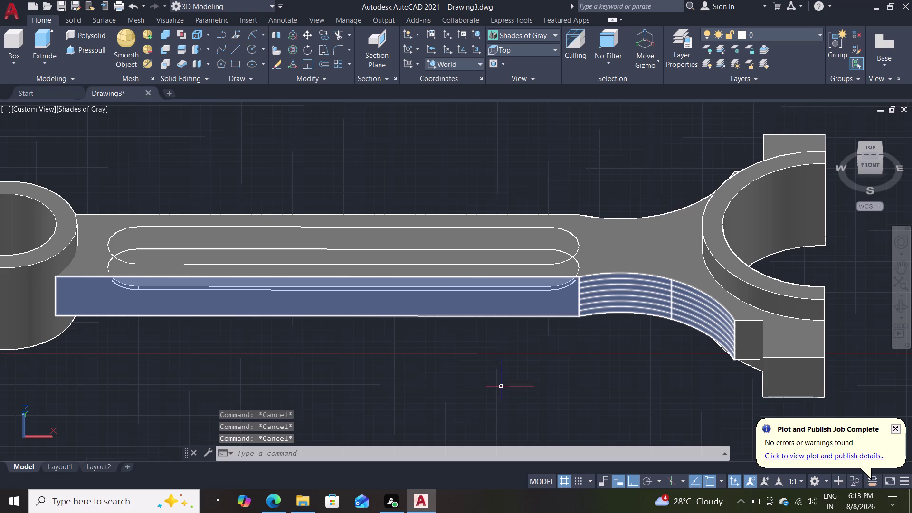
middle_drag(495, 381, 504, 319)
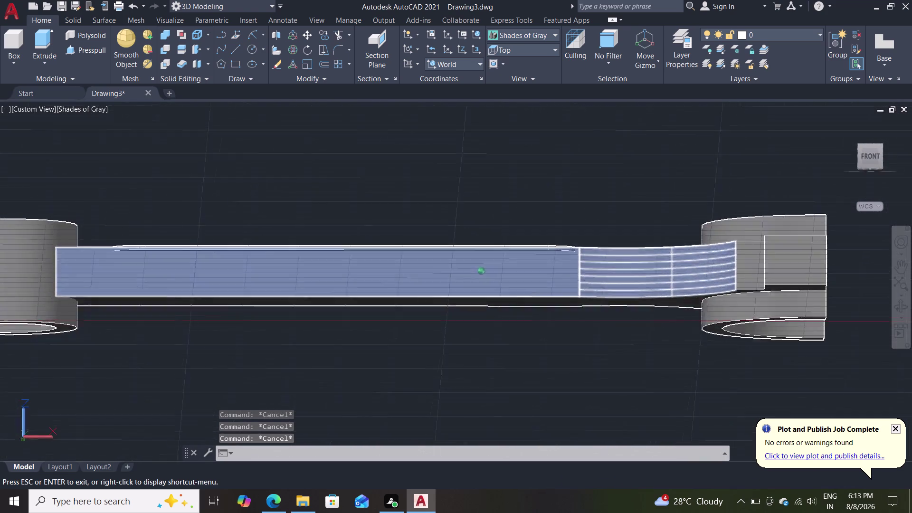
Undo the recent slot copy and extrusions with repeated Ctrl+Z.
middle_drag(504, 318, 505, 374)
key(ctrl+z)
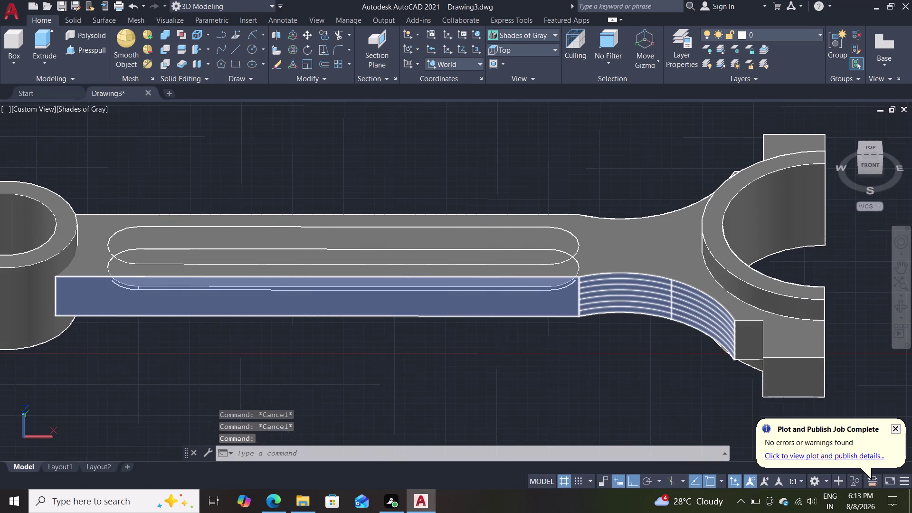
key(Escape)
key(Escape)
key(ctrl+z)
key(ctrl+z)
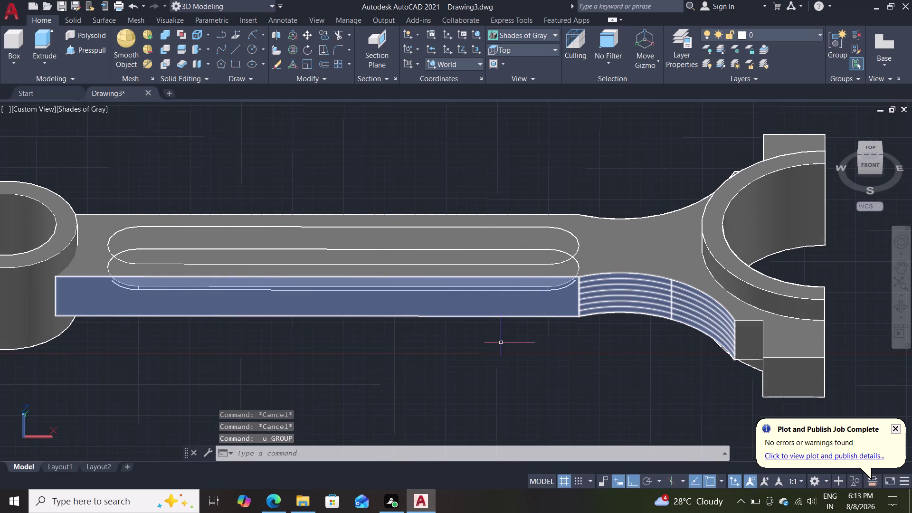
key(ctrl+z)
key(ctrl+z)
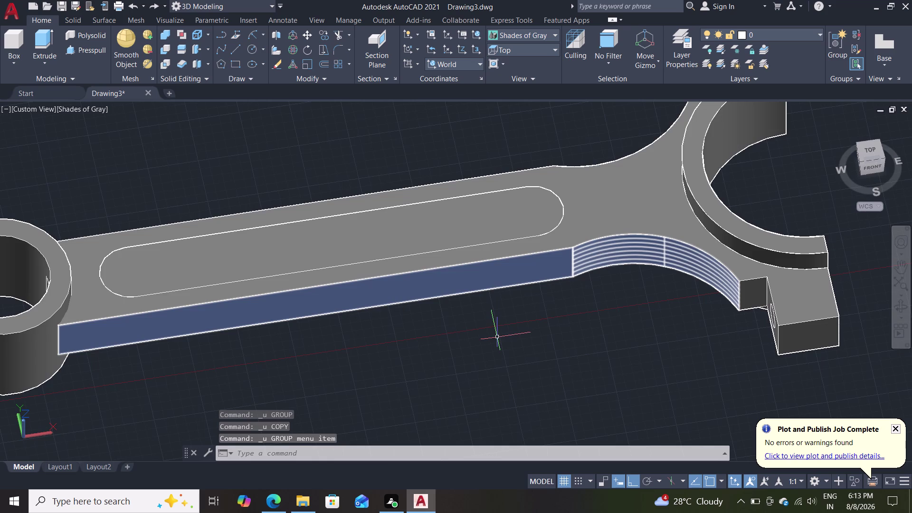
key(ctrl+z)
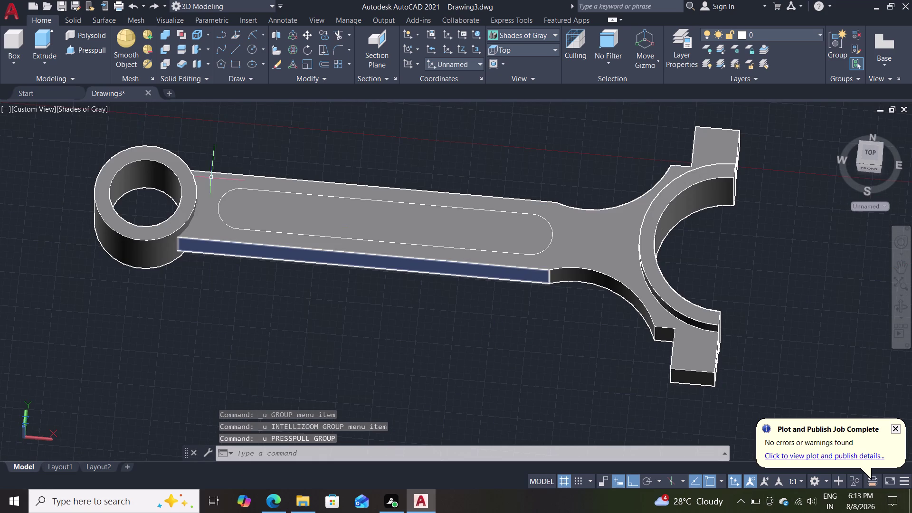
Start press-pull on the slot area and cancel it from the right-click menu.
click(93, 44)
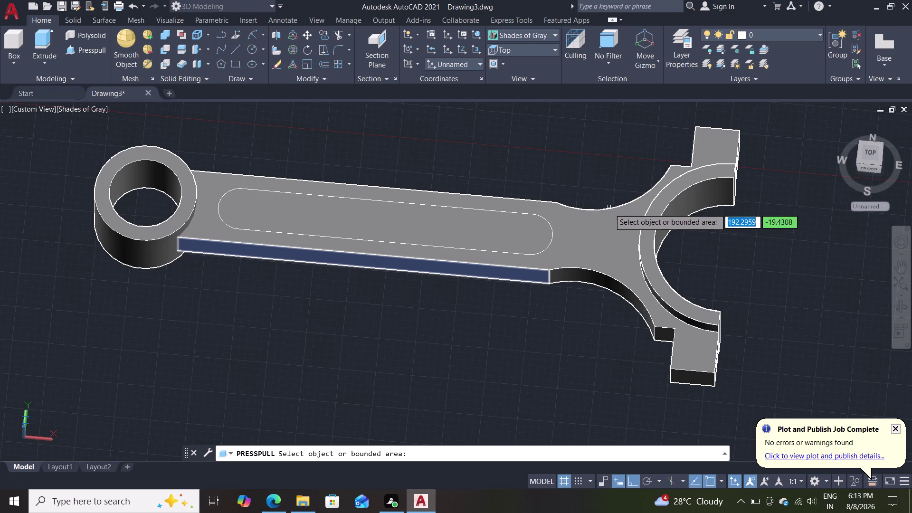
click(521, 254)
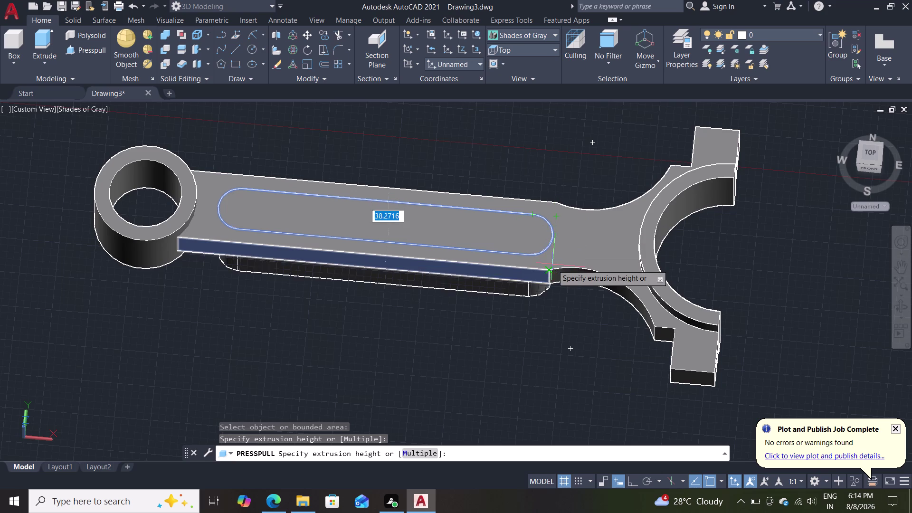
right_click(511, 368)
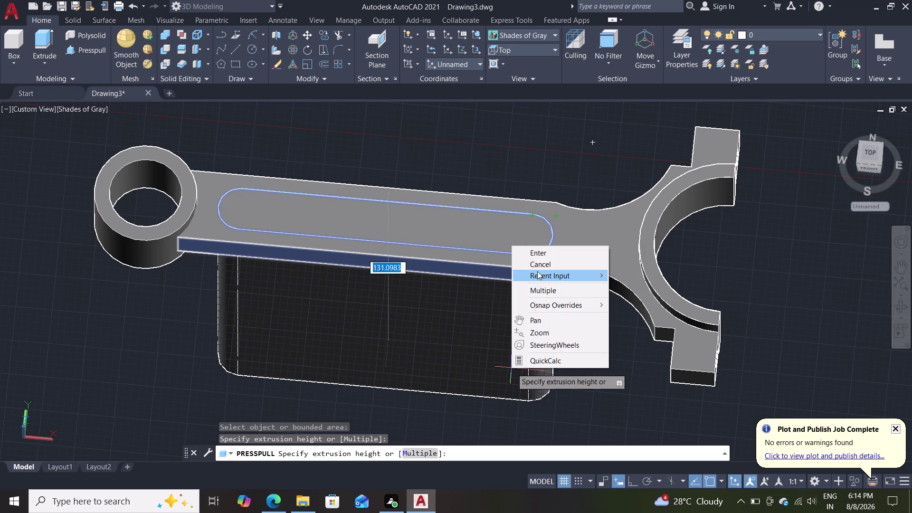
click(537, 269)
middle_drag(544, 342, 526, 302)
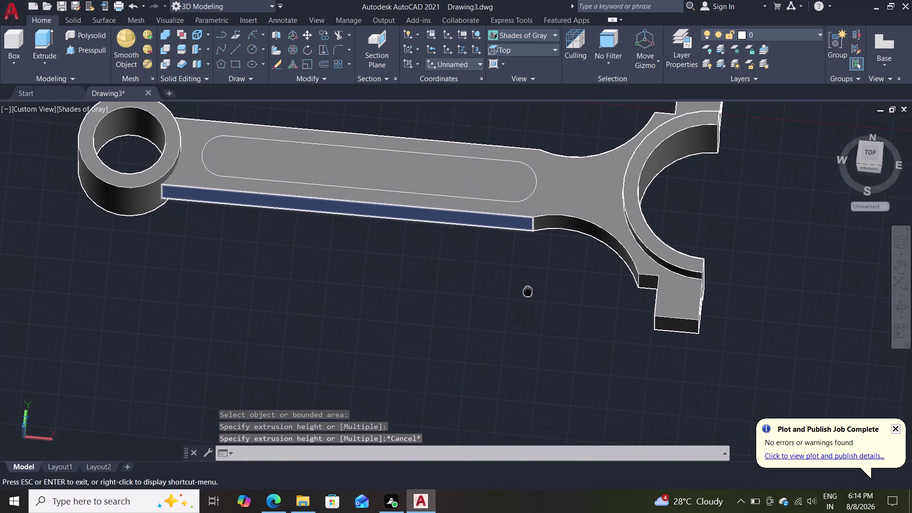
middle_drag(525, 302, 517, 349)
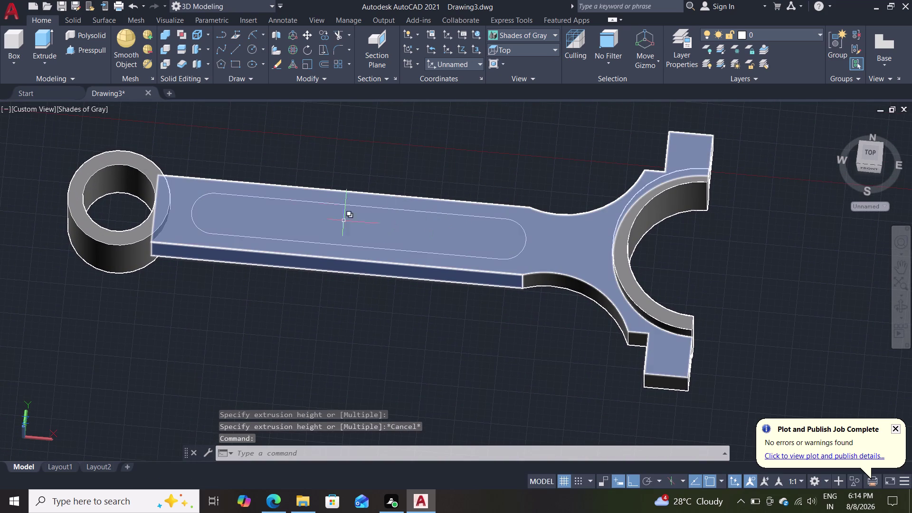
Switch the viewport visual style to 2D Wireframe.
click(305, 40)
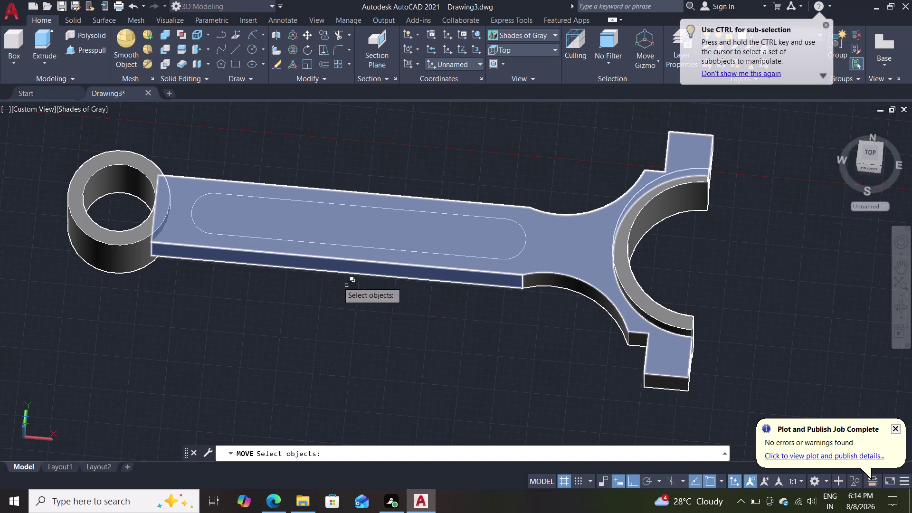
key(Escape)
click(102, 112)
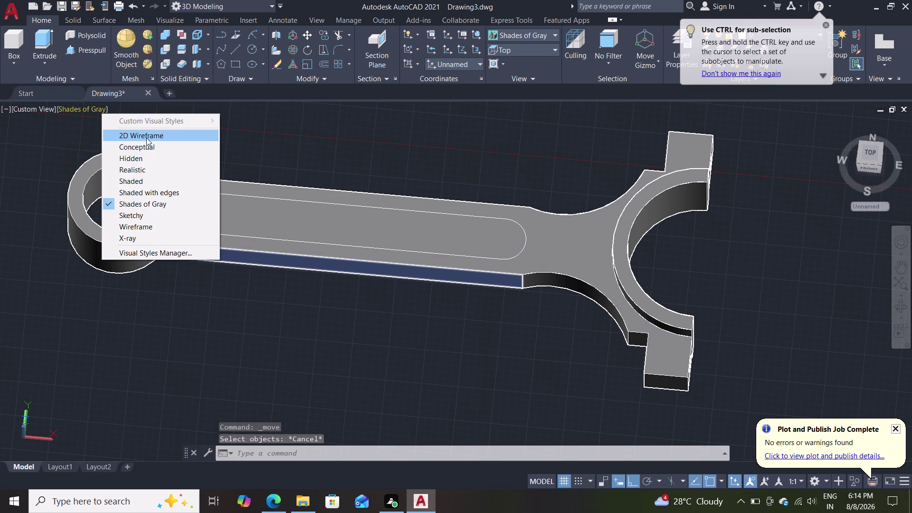
click(146, 137)
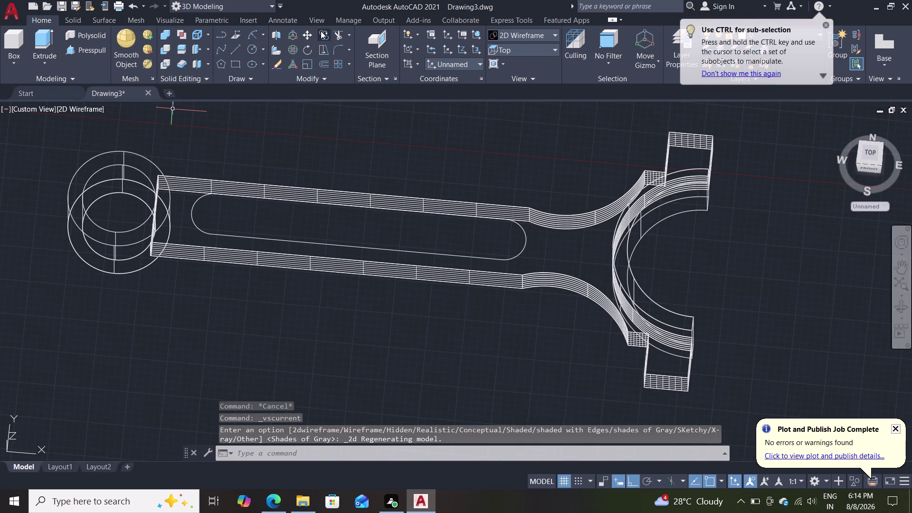
Start copying the slot outline, cancel, and switch to the Top preset view.
click(324, 36)
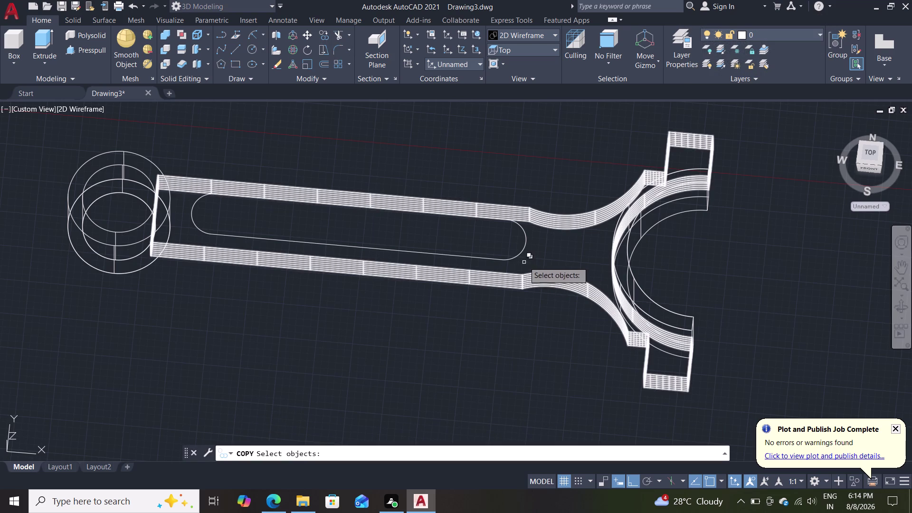
click(516, 256)
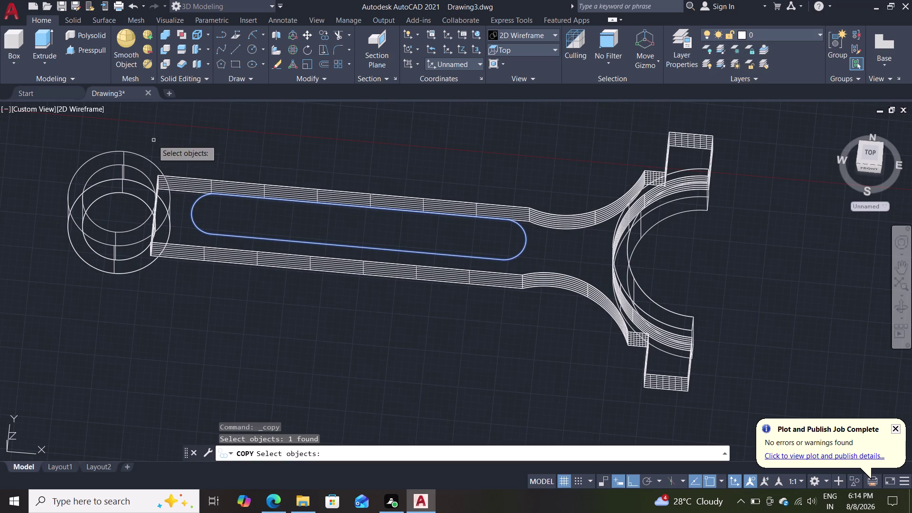
key(Return)
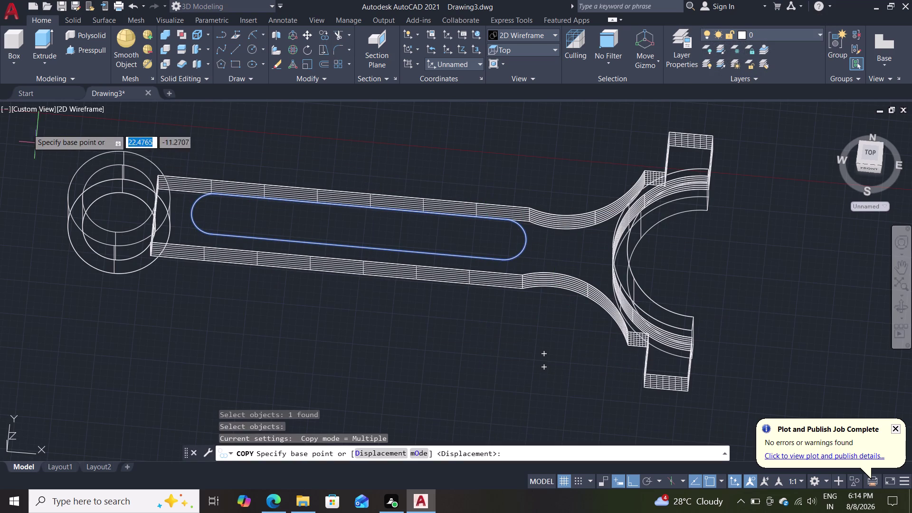
key(Escape)
click(33, 111)
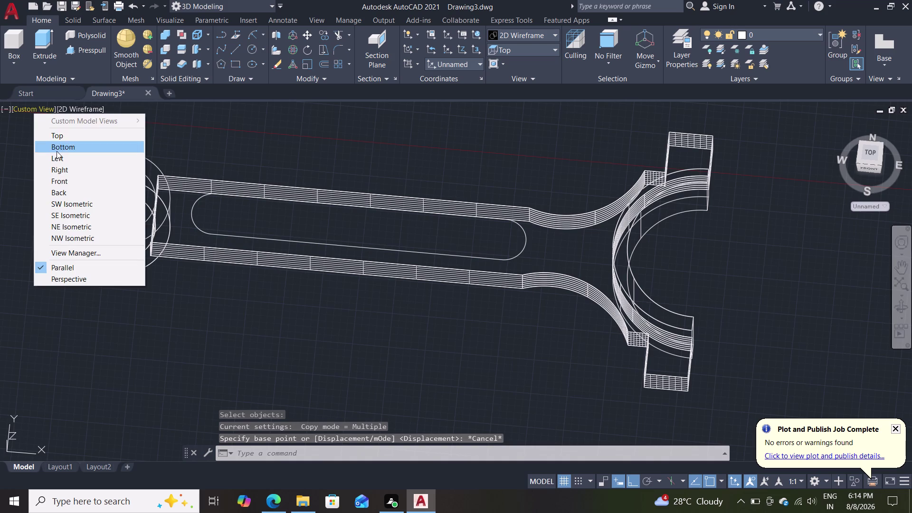
click(52, 138)
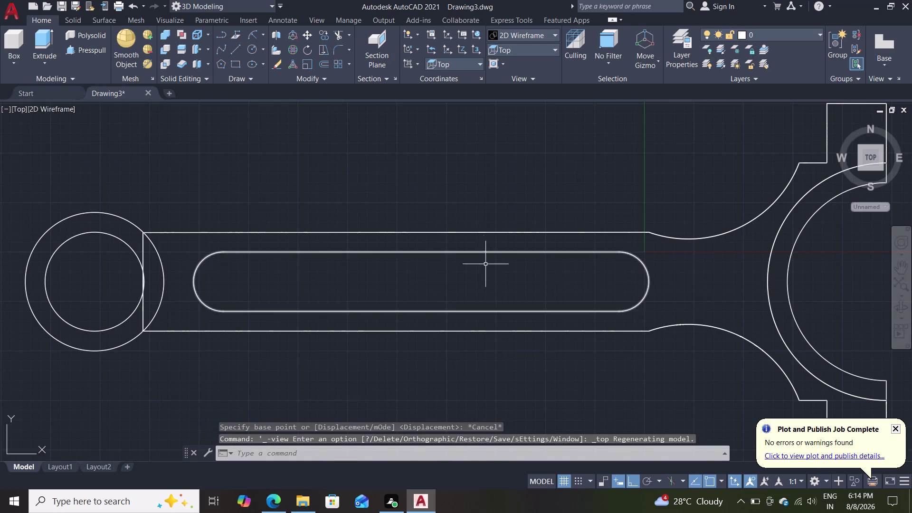
scroll(up, 3)
scroll(down, 3)
scroll(down, 3)
scroll(up, 3)
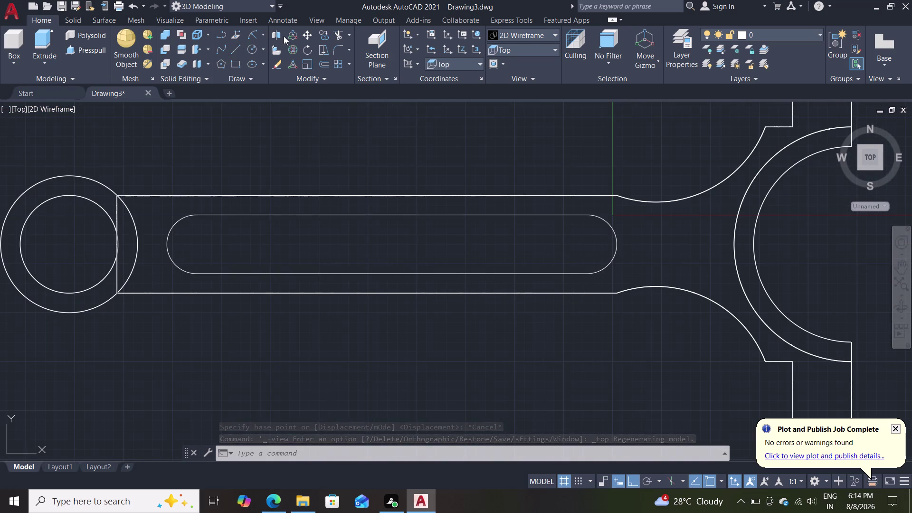
Start COPY again, select the slot outline, and pan the top view of the rod.
click(320, 36)
click(221, 271)
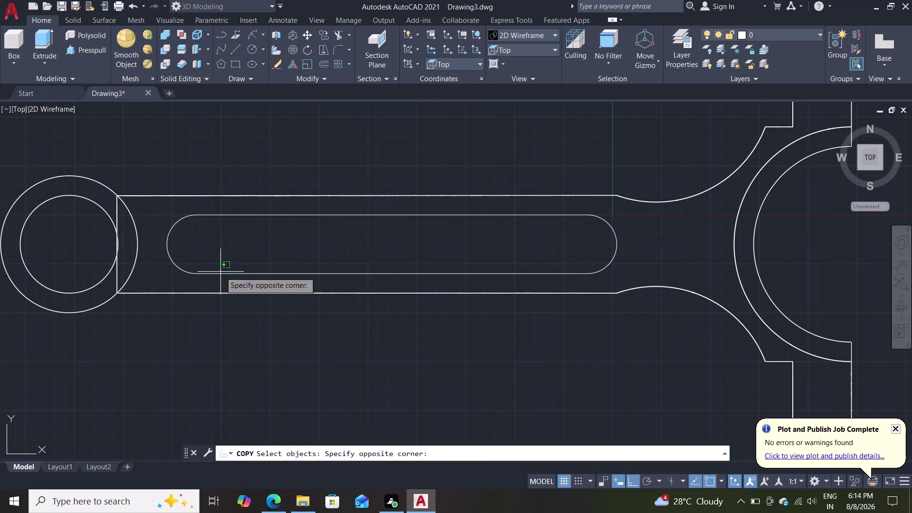
click(234, 274)
click(239, 274)
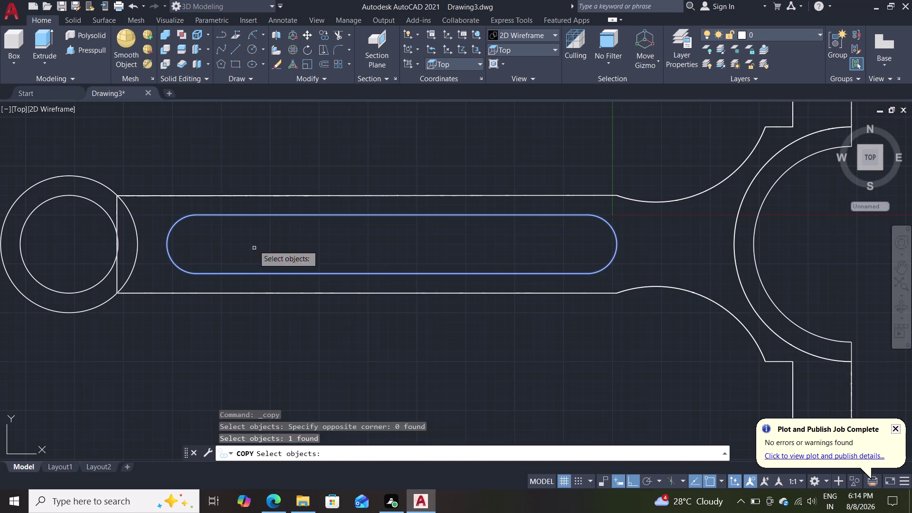
double_click(307, 38)
middle_drag(268, 325, 269, 278)
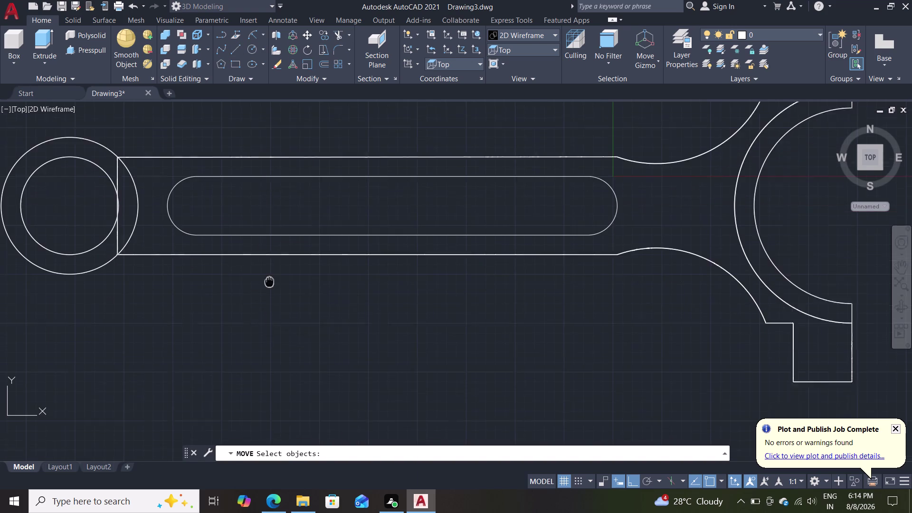
middle_drag(269, 277, 269, 343)
middle_drag(269, 343, 244, 231)
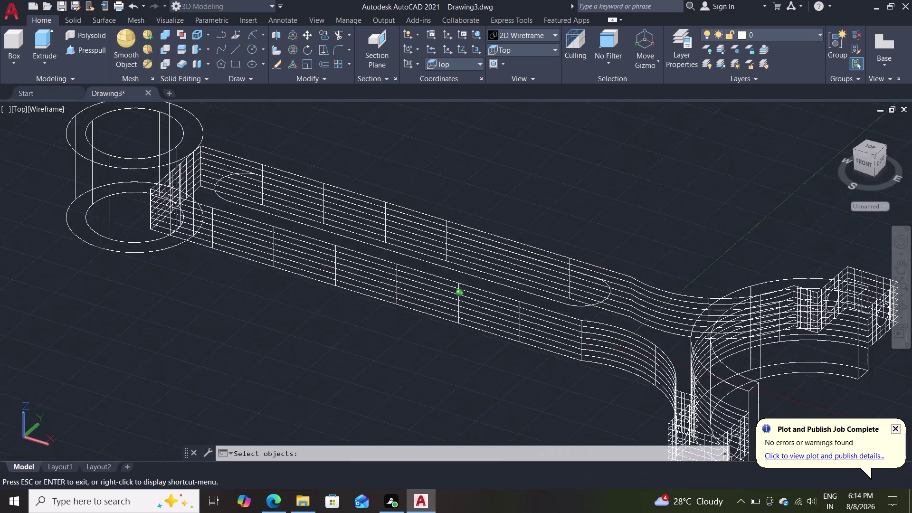
Select the slot outline, base it at the slot end, and copy it 12 units.
middle_drag(244, 231, 248, 217)
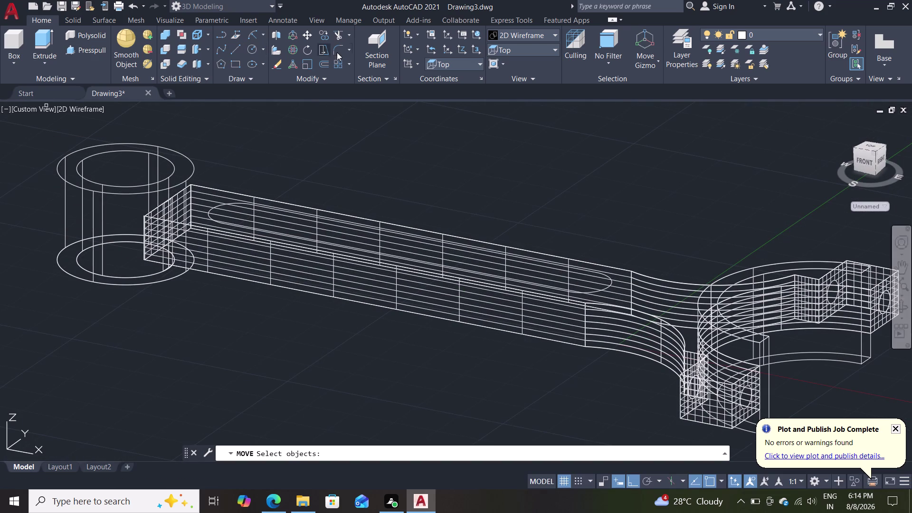
click(327, 35)
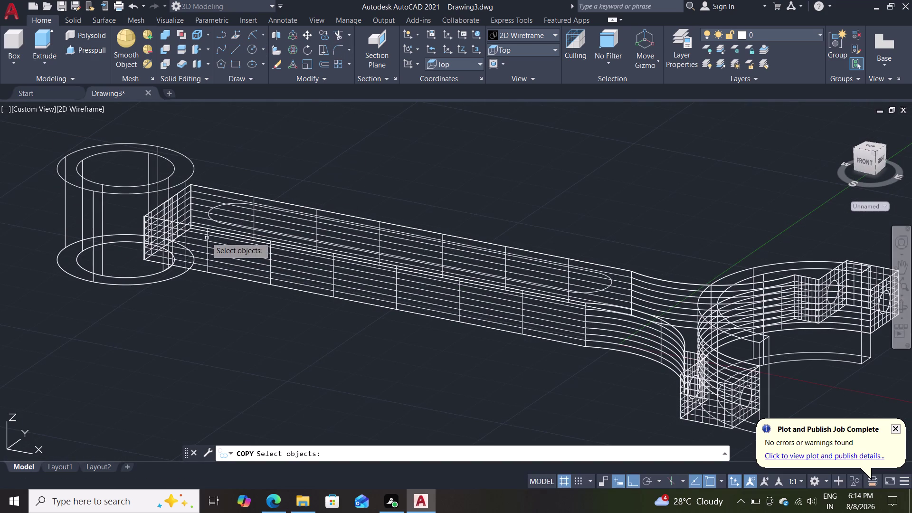
click(210, 217)
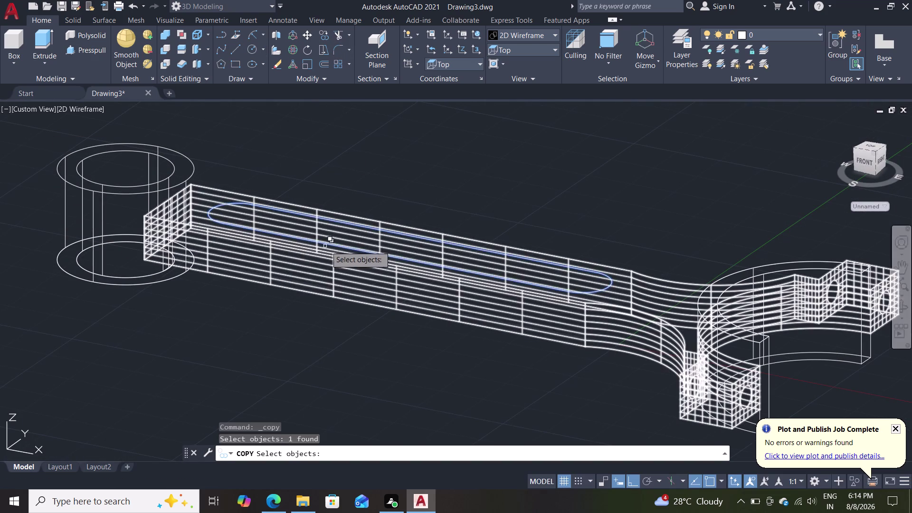
key(Return)
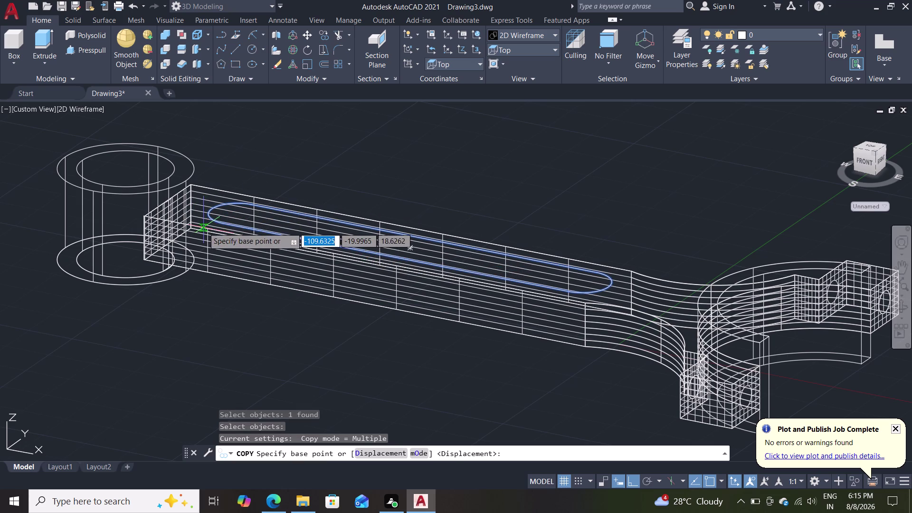
click(407, 249)
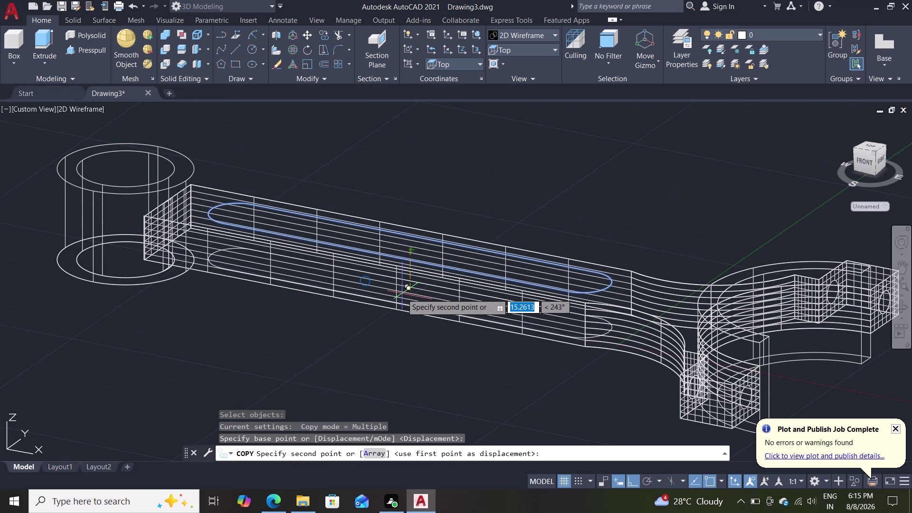
key(1)
key(2)
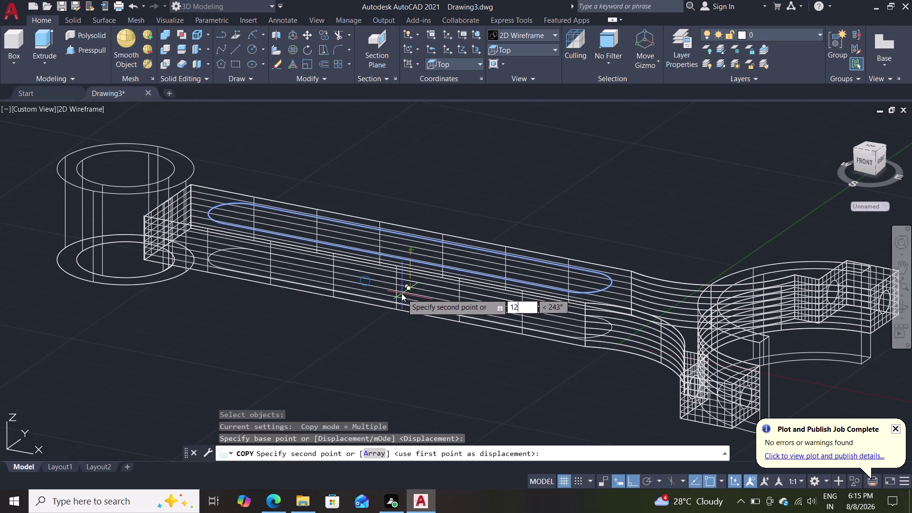
key(Return)
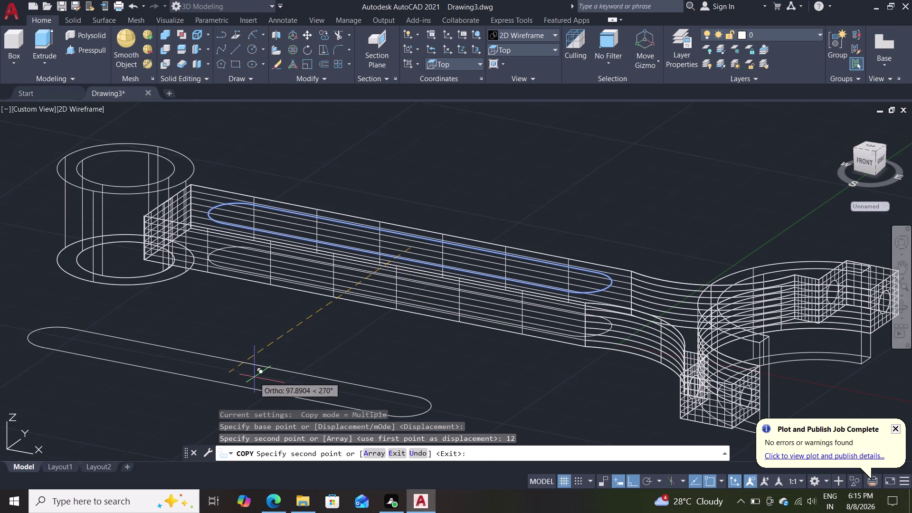
key(Escape)
key(Escape)
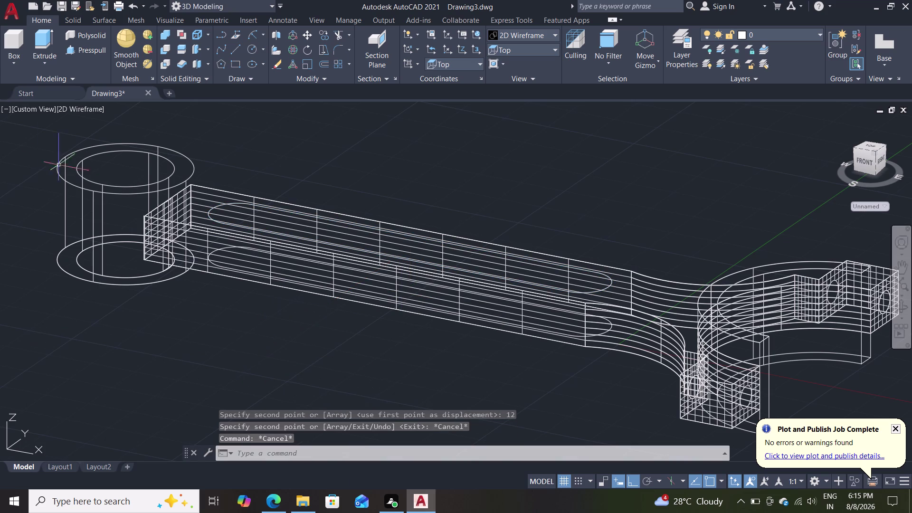
key(grave)
key(Escape)
key(Escape)
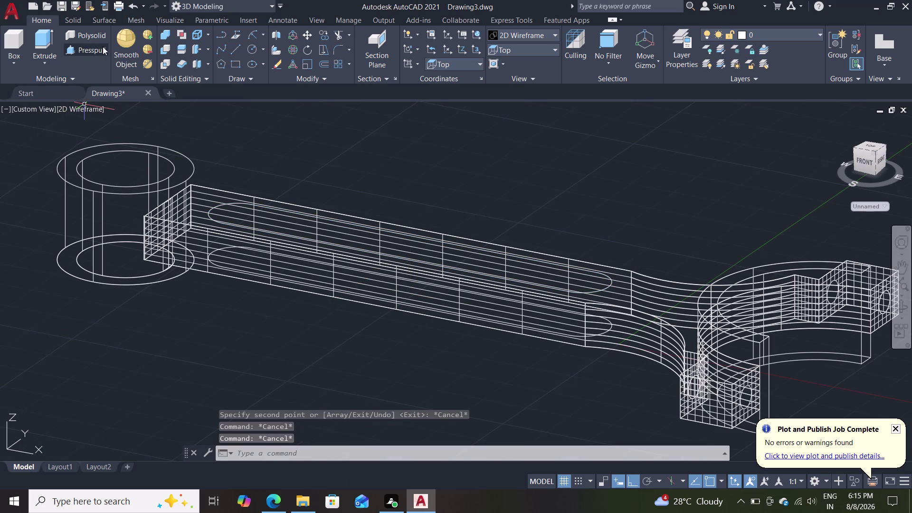
Cancel the press-pull and switch the visual style to Shades of Gray.
click(99, 51)
click(97, 46)
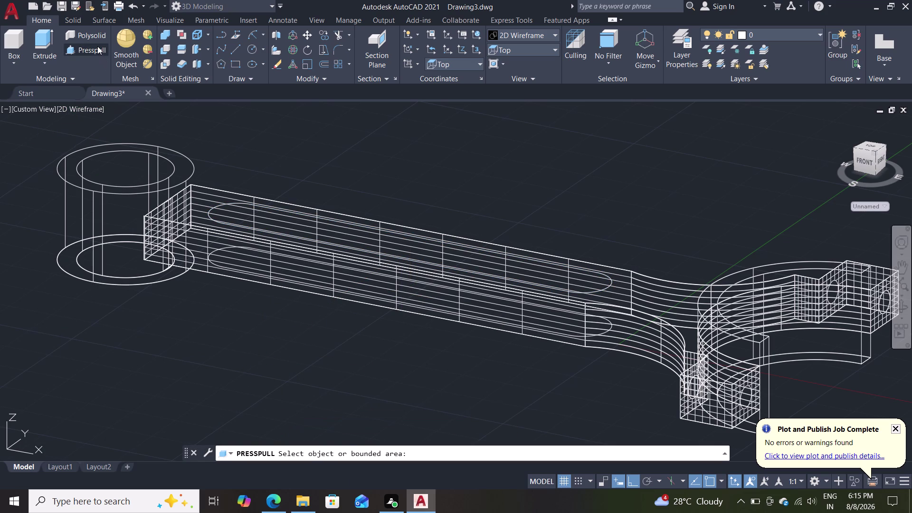
key(Escape)
double_click(100, 110)
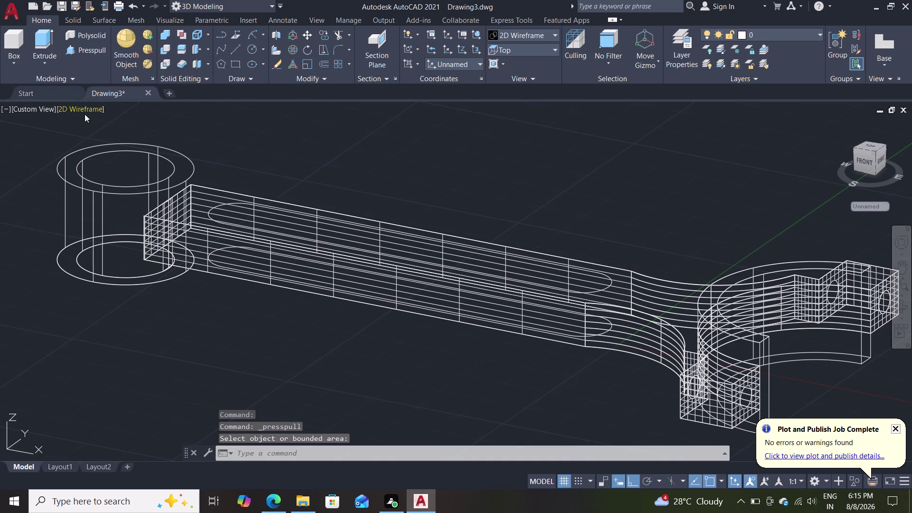
click(87, 109)
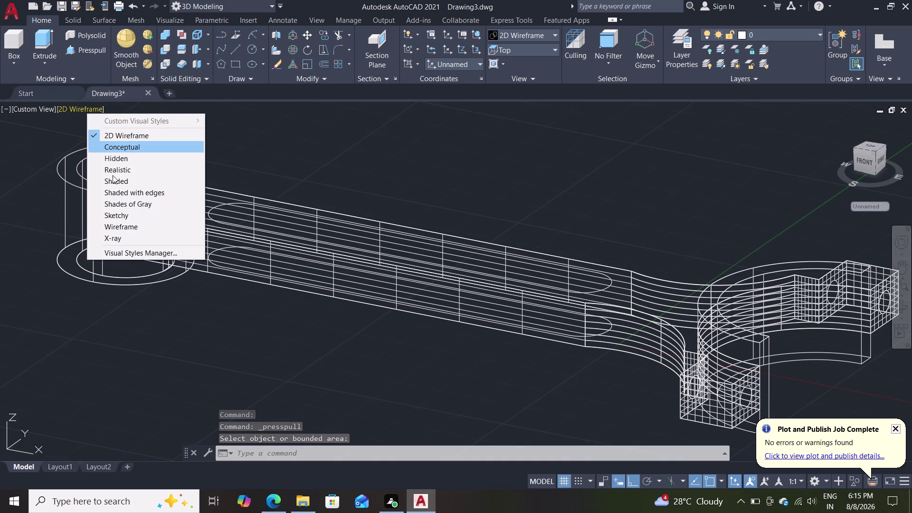
click(118, 203)
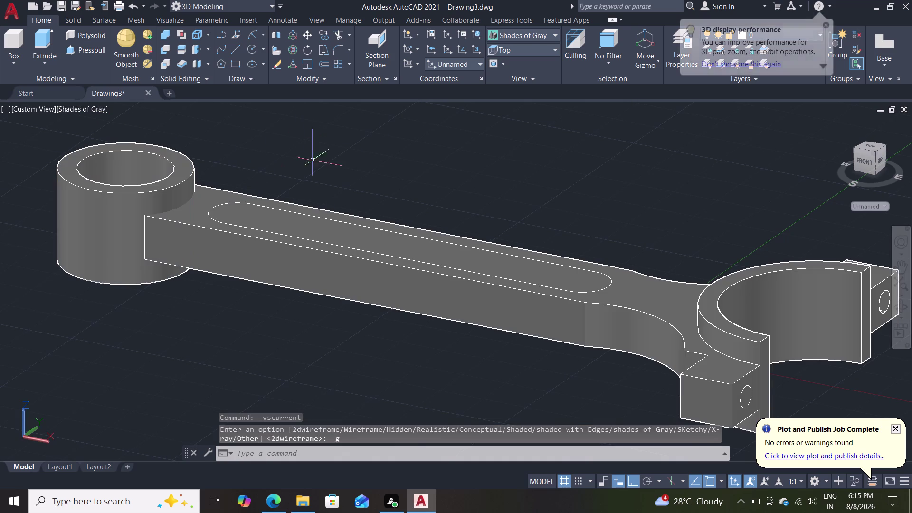
Orbit, press-pull the slot outline as a trial extrusion, then undo it.
middle_drag(236, 428, 241, 327)
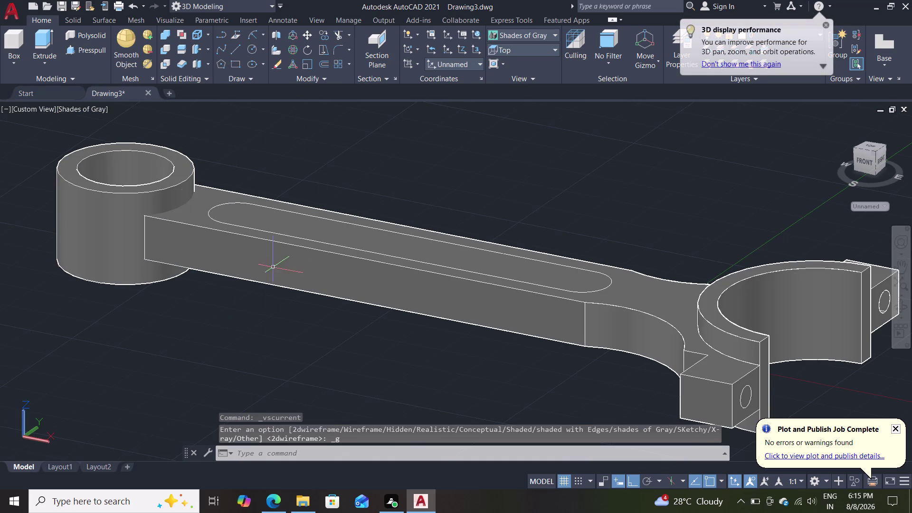
middle_drag(268, 309, 260, 212)
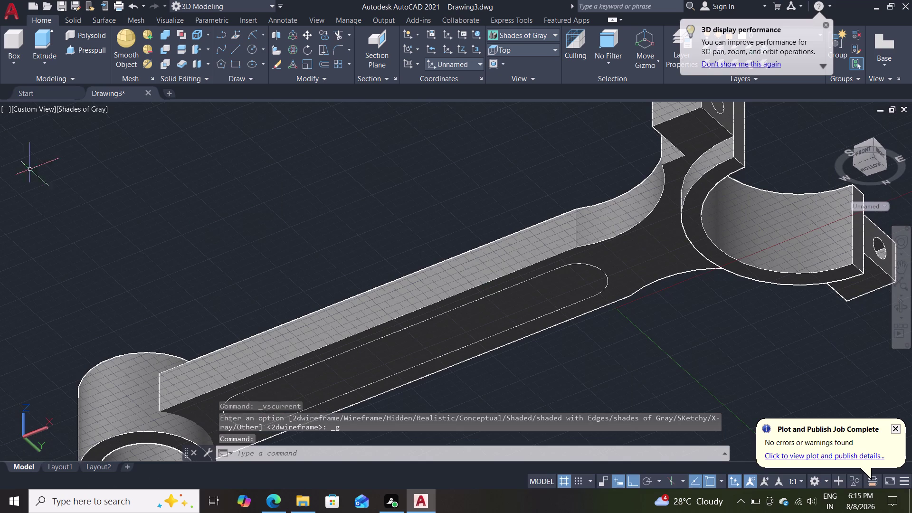
double_click(89, 53)
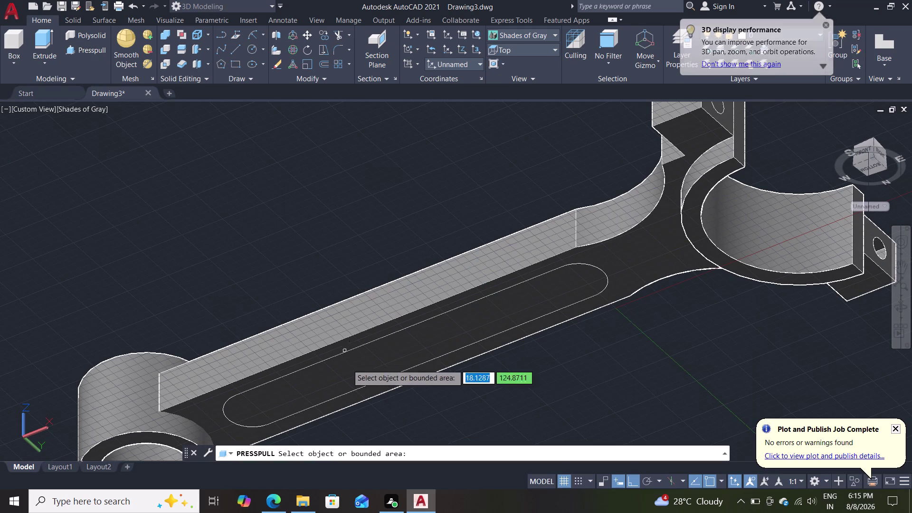
click(297, 412)
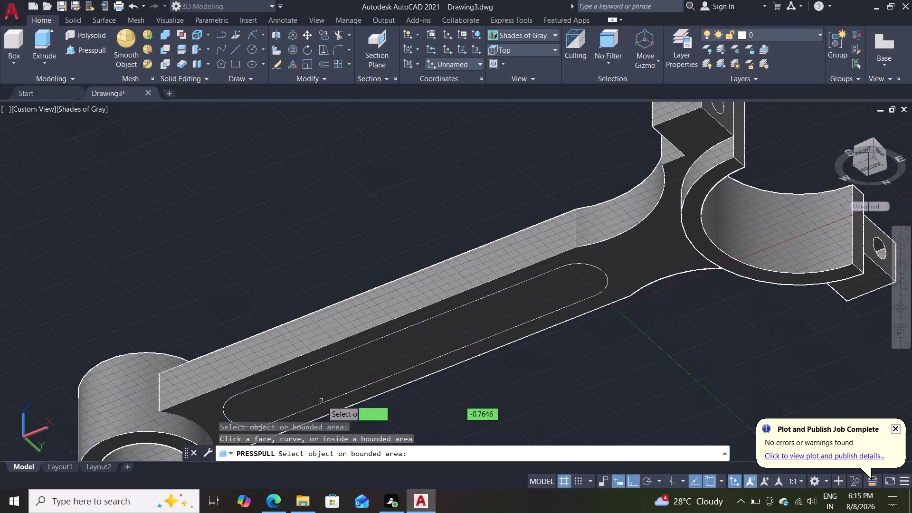
click(322, 400)
click(327, 411)
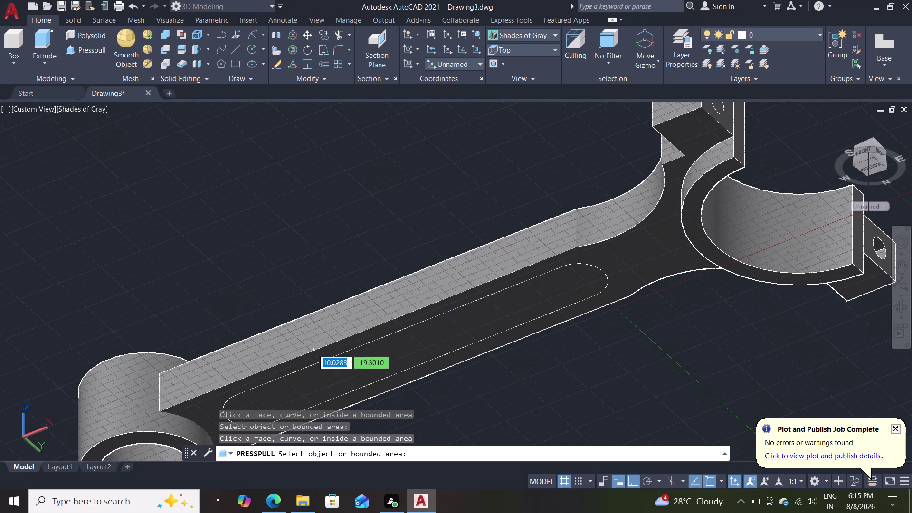
click(378, 341)
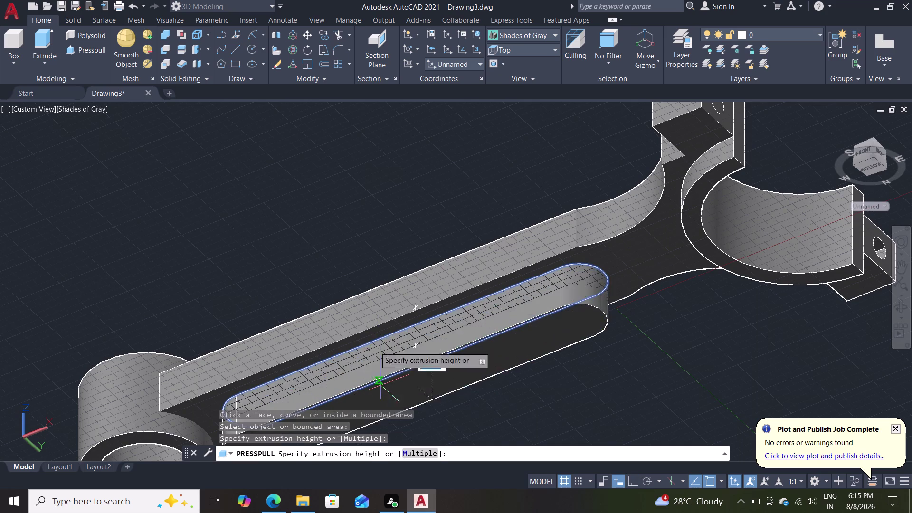
click(353, 236)
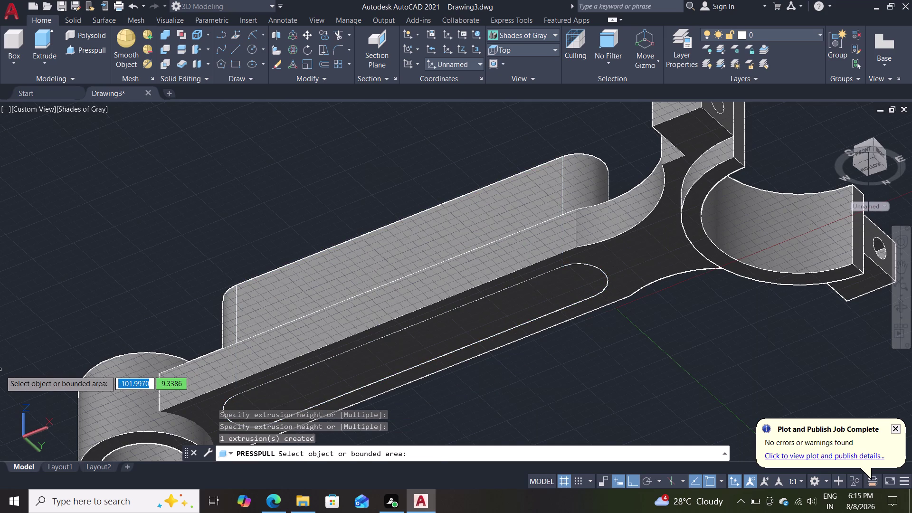
key(z)
key(Escape)
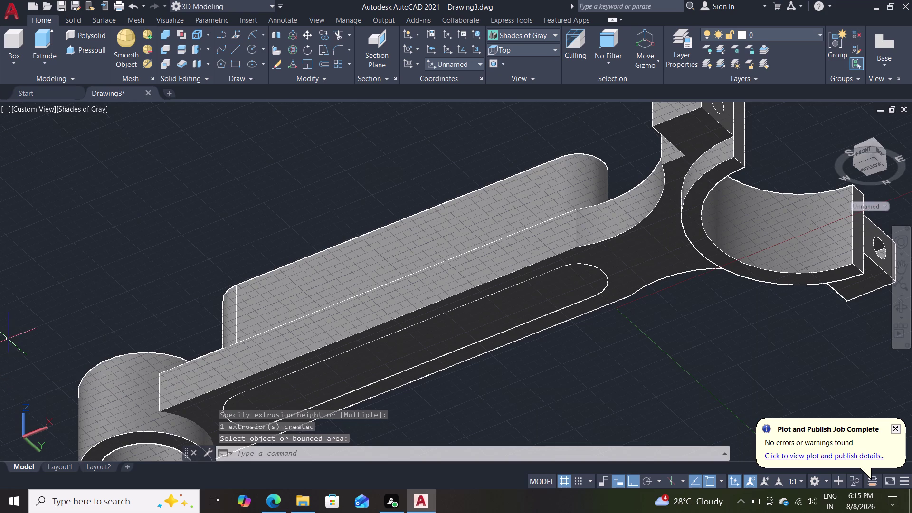
key(ctrl+z)
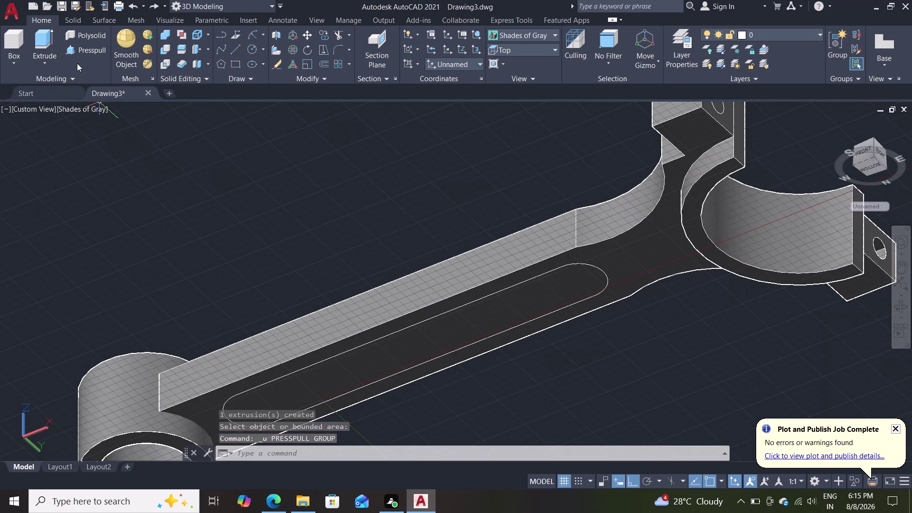
Try press-pulling the slot area again and undo the result.
click(103, 45)
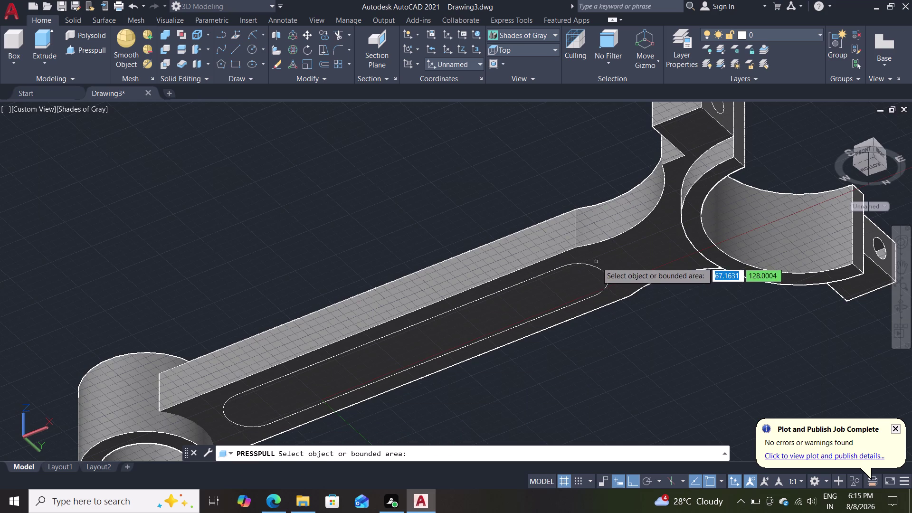
scroll(down, 3)
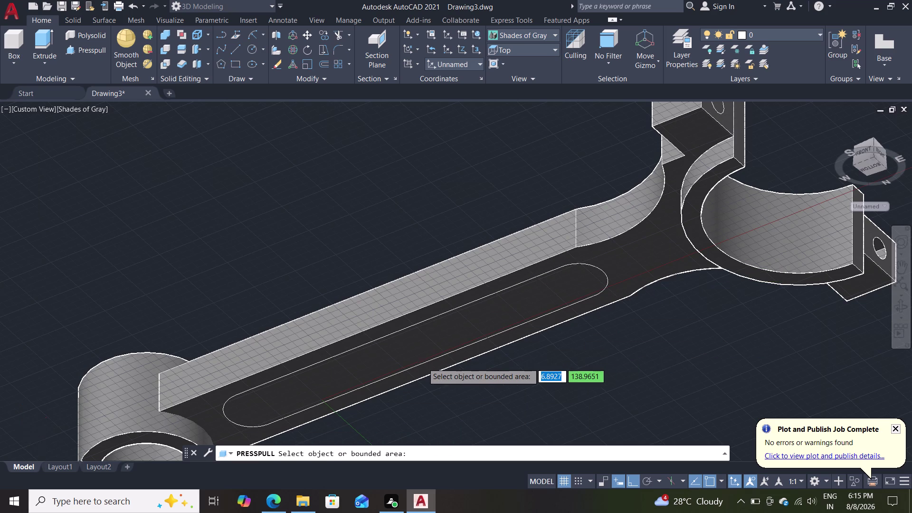
scroll(up, 3)
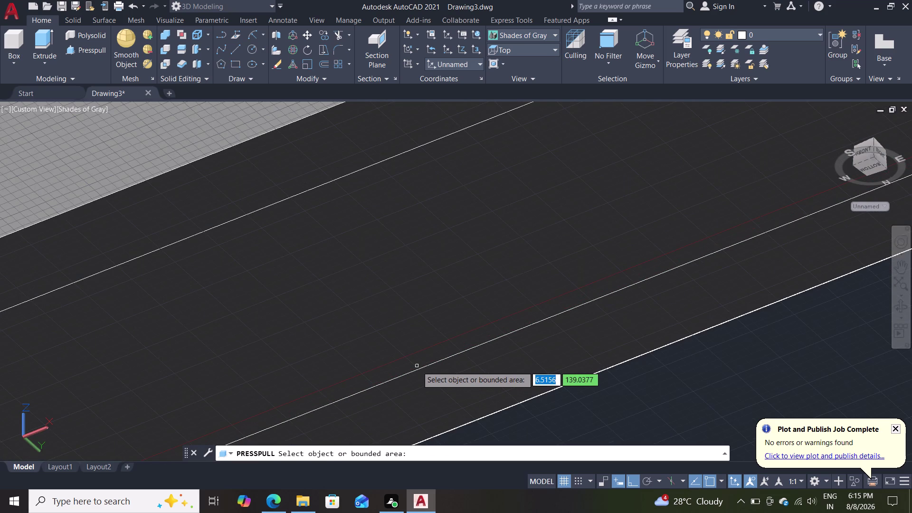
scroll(down, 3)
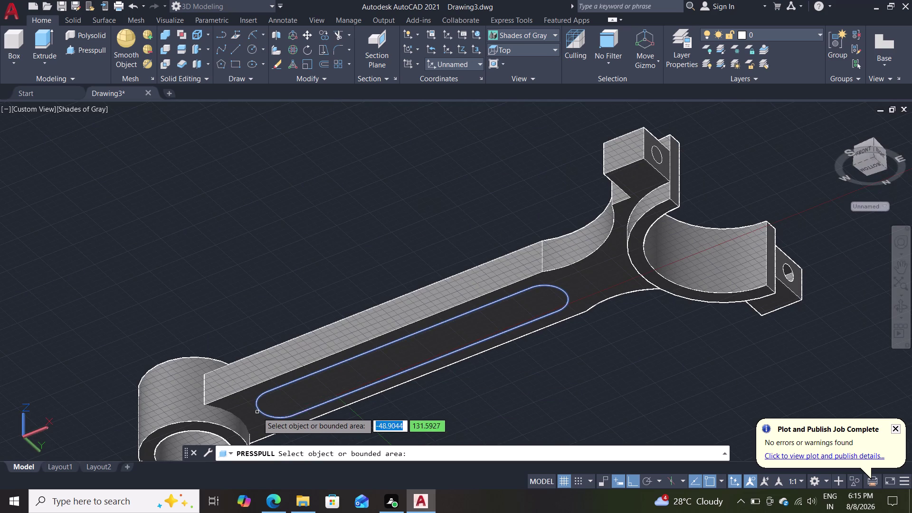
triple_click(258, 401)
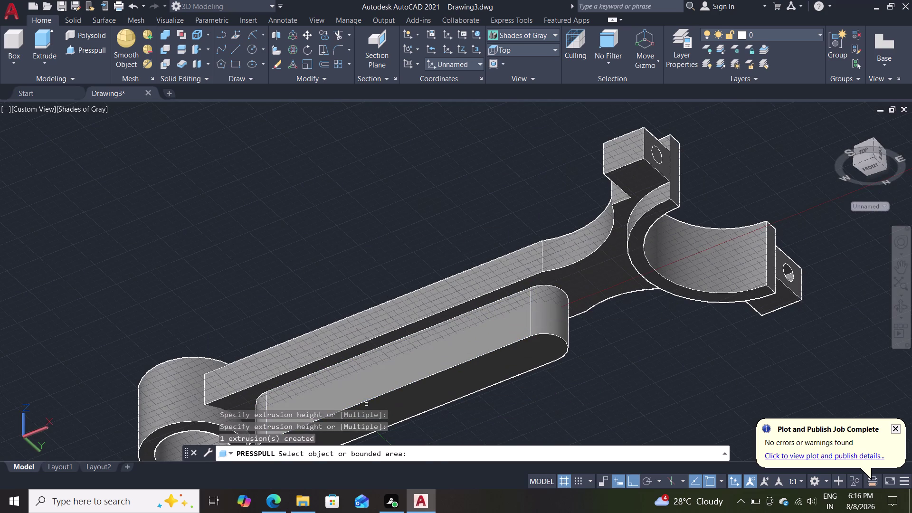
key(Escape)
key(Escape)
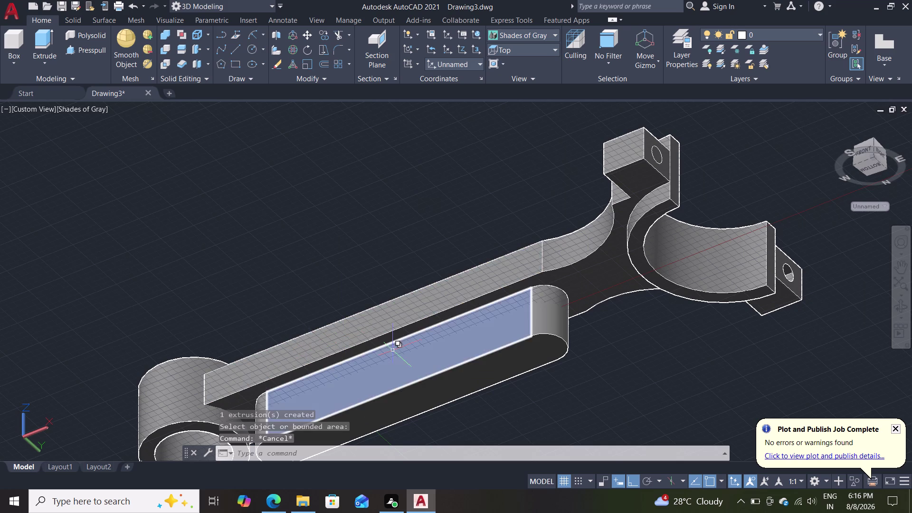
key(ctrl+z)
Press-pull the area inside the slot outline to a height of 1.
click(90, 53)
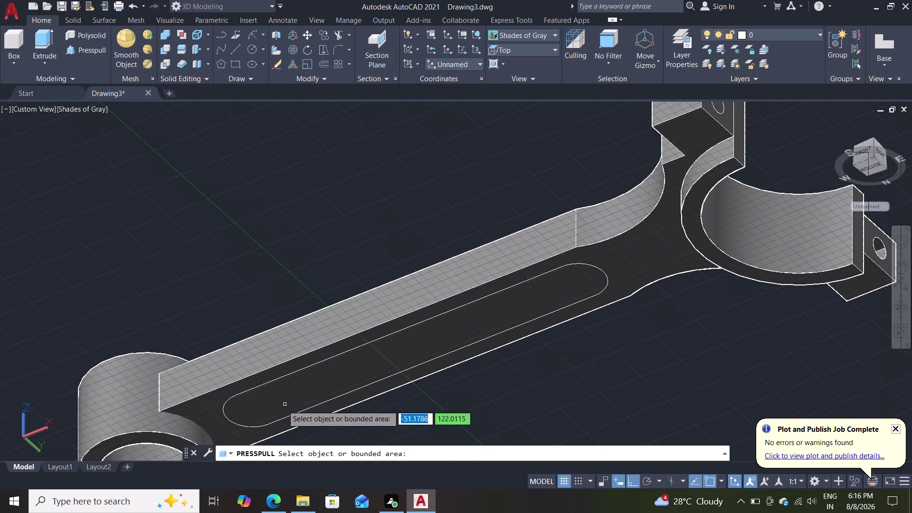
click(247, 428)
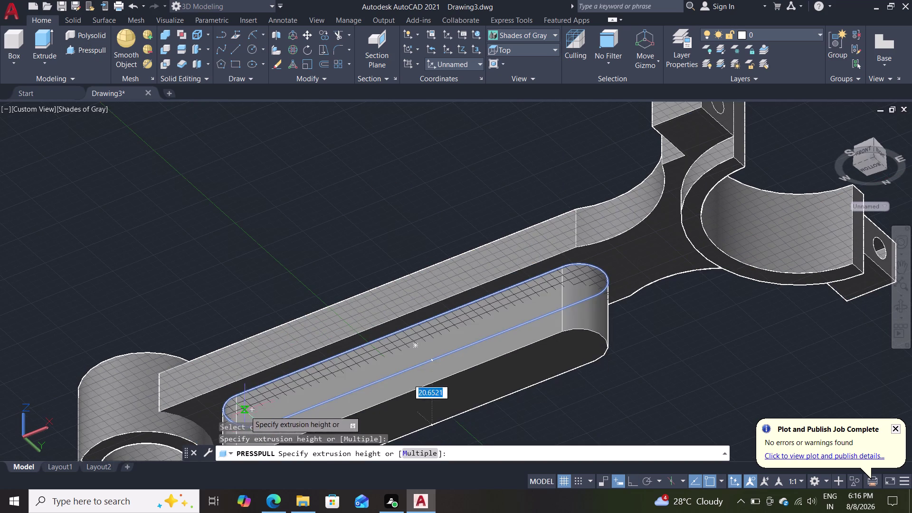
key(1)
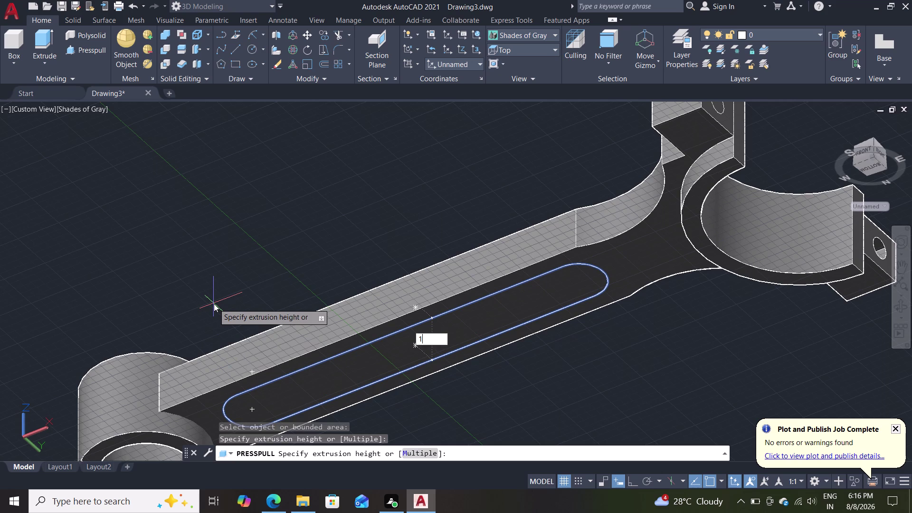
key(Return)
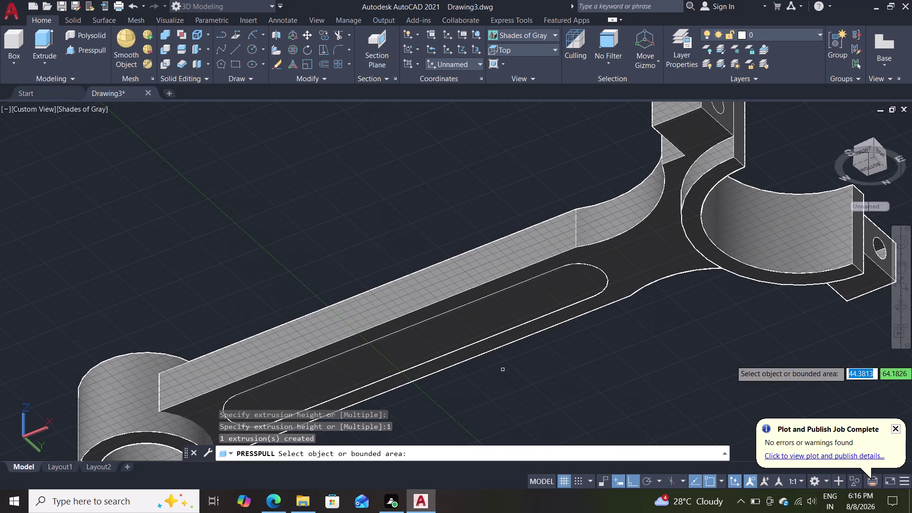
key(Escape)
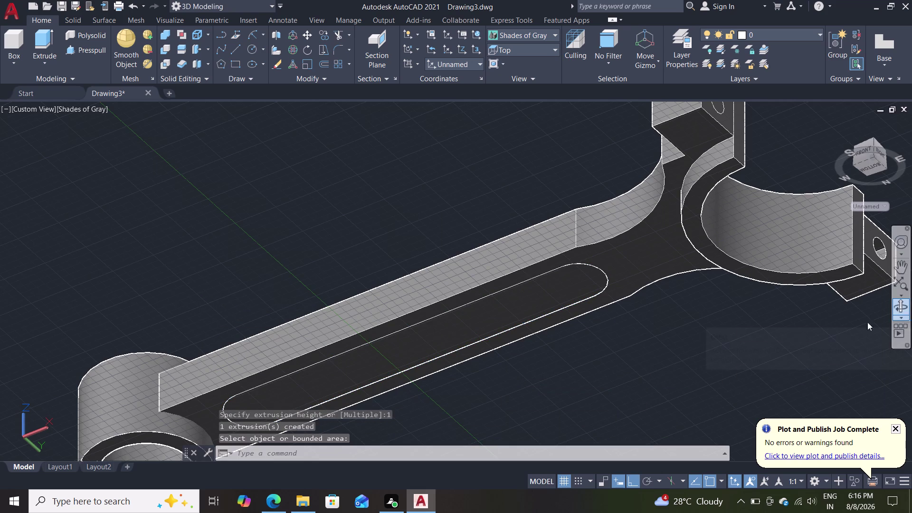
key(Escape)
Orbit to look down on the slot and start the Subtract command.
middle_drag(461, 176, 468, 201)
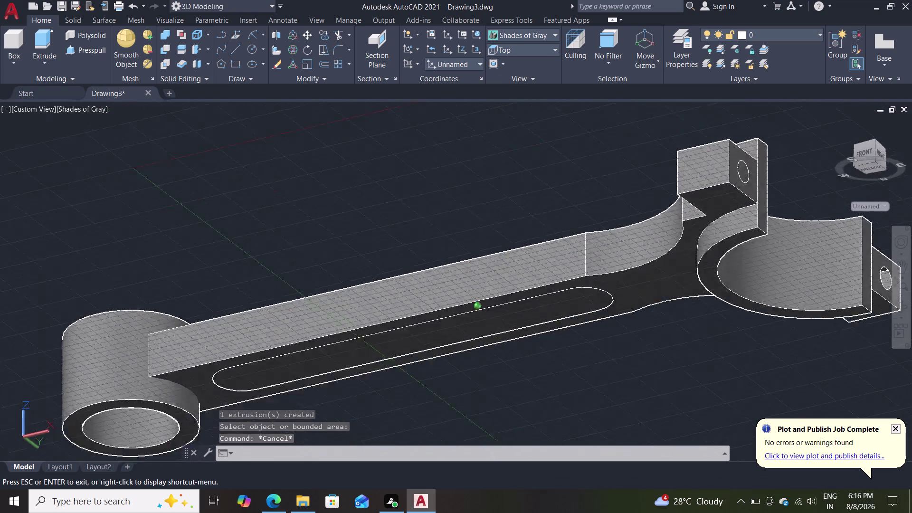
middle_drag(469, 202, 517, 244)
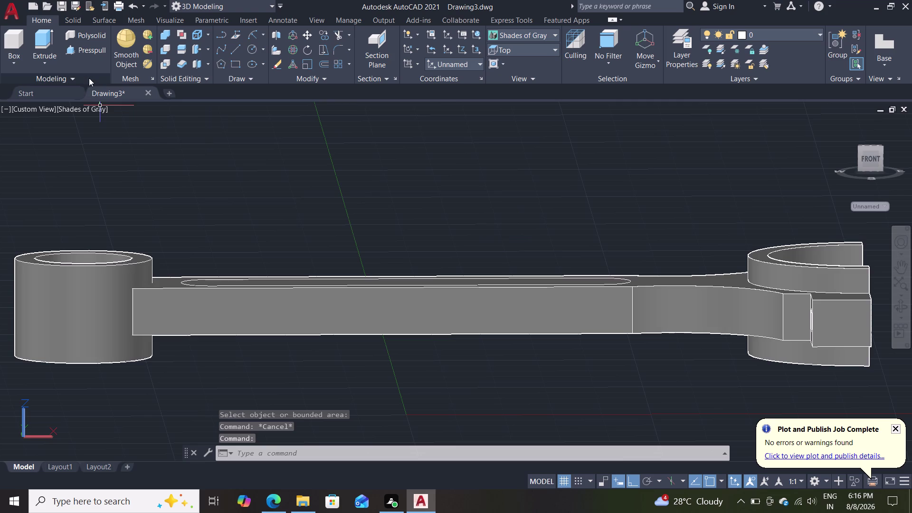
middle_drag(270, 171, 280, 243)
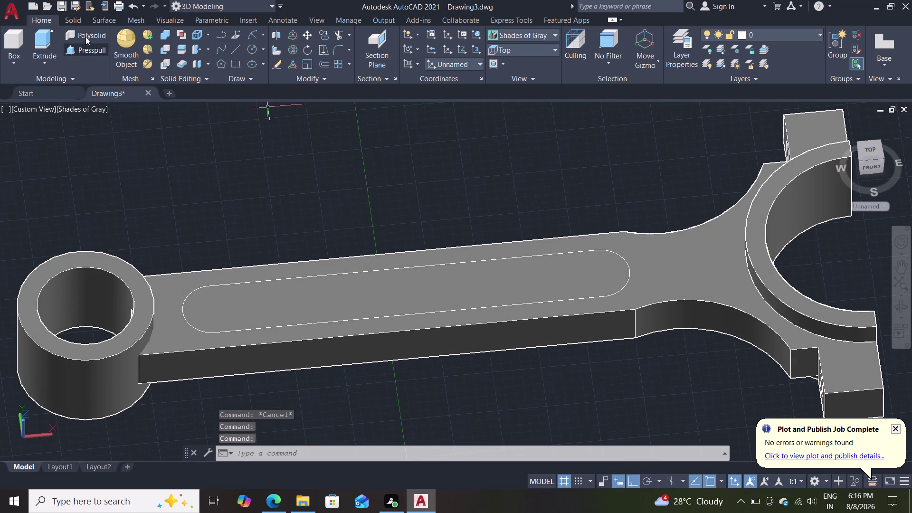
double_click(166, 46)
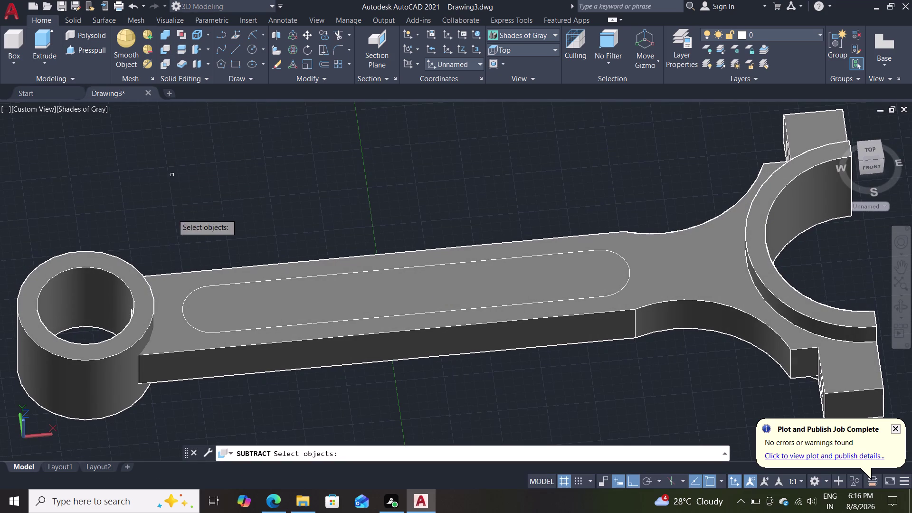
click(164, 328)
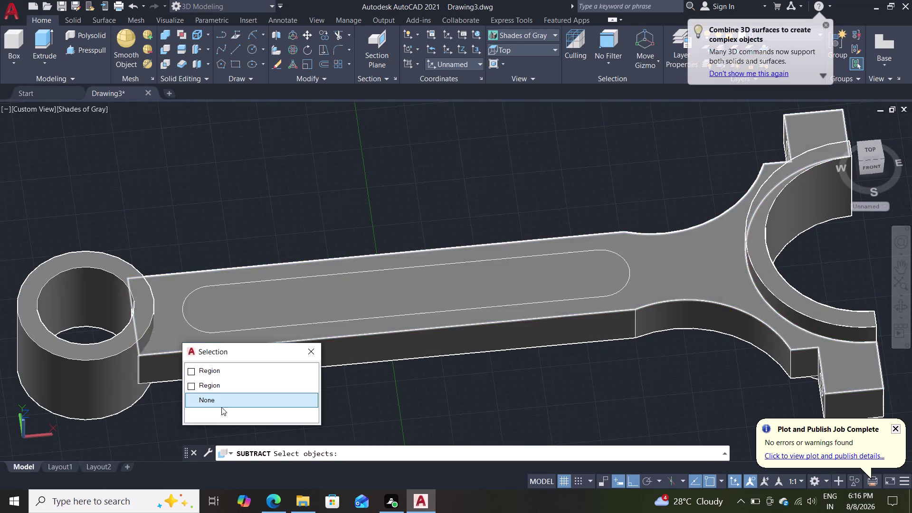
click(259, 372)
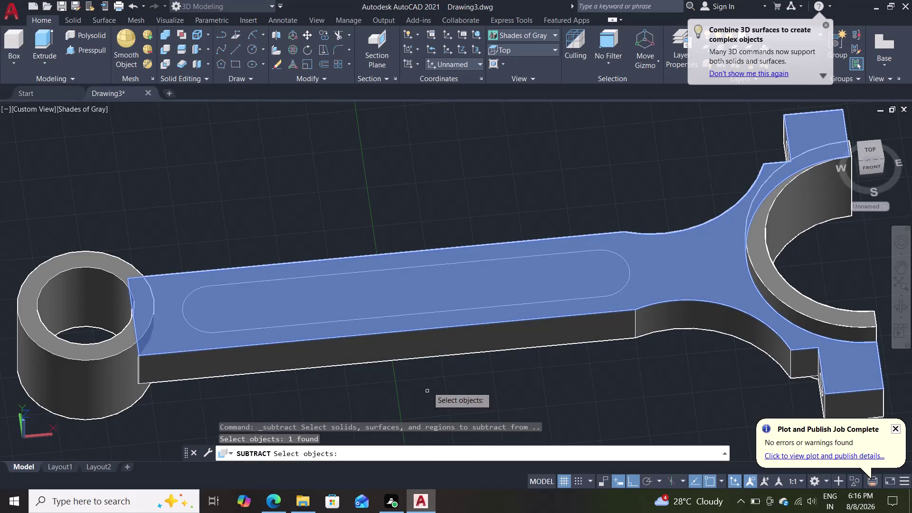
click(422, 349)
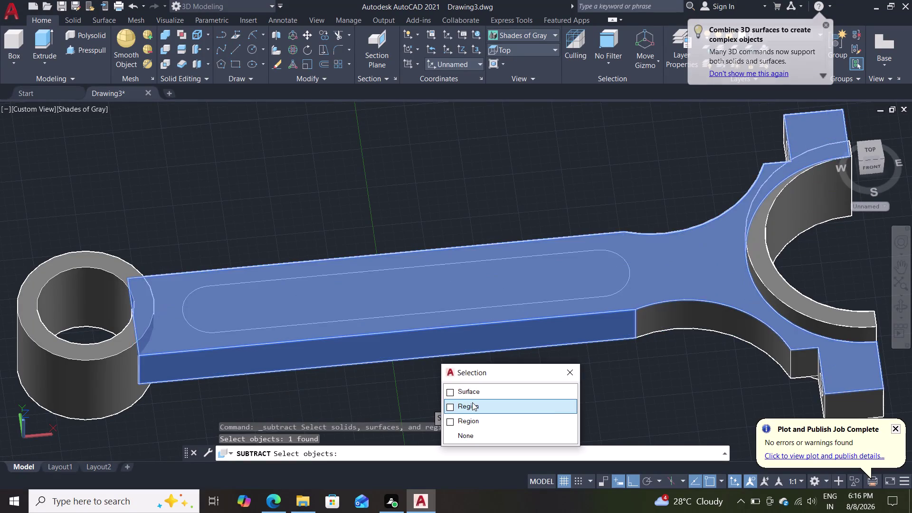
click(476, 390)
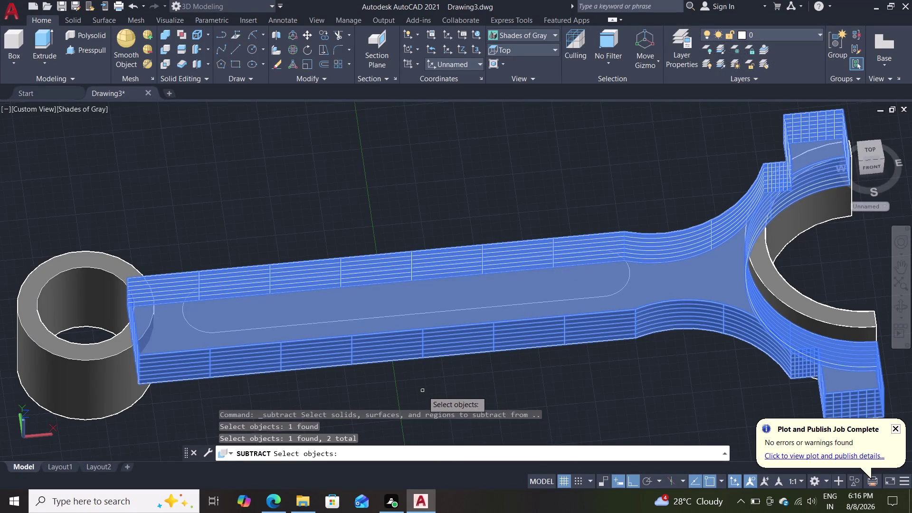
middle_drag(421, 390, 408, 430)
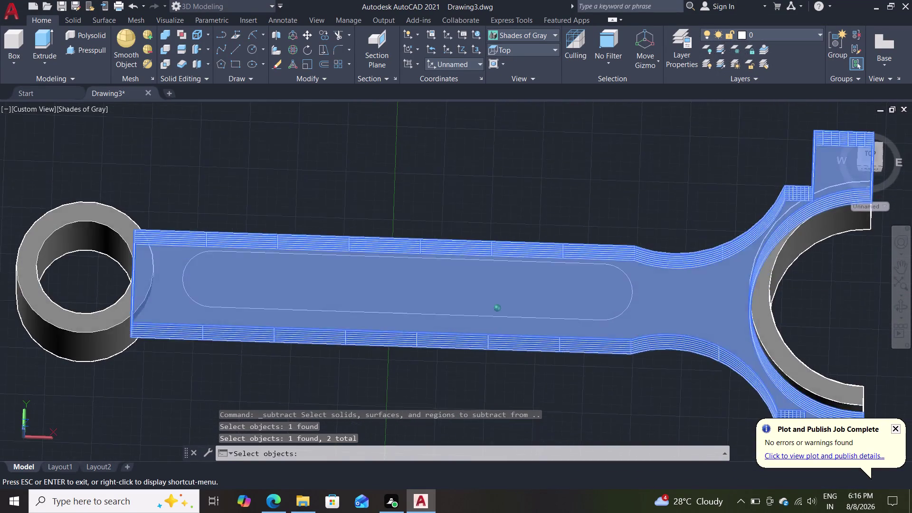
middle_drag(408, 430, 408, 436)
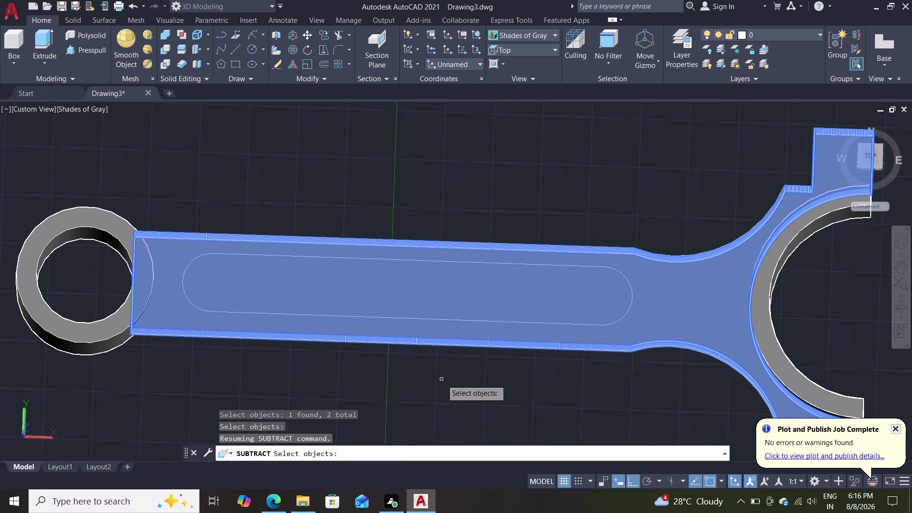
key(Return)
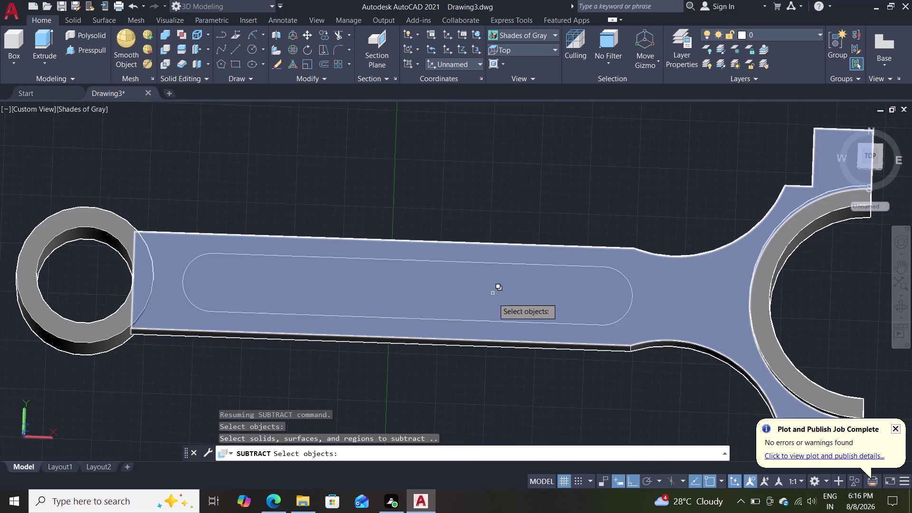
double_click(505, 322)
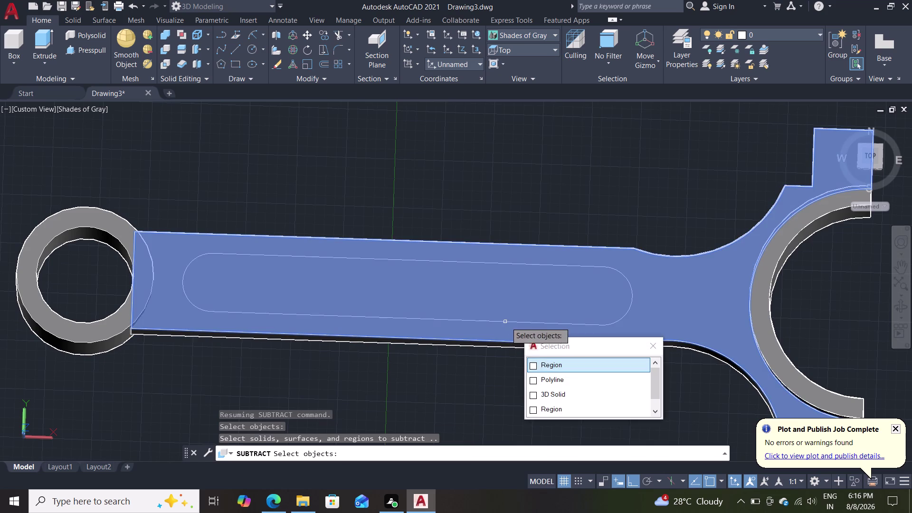
click(552, 379)
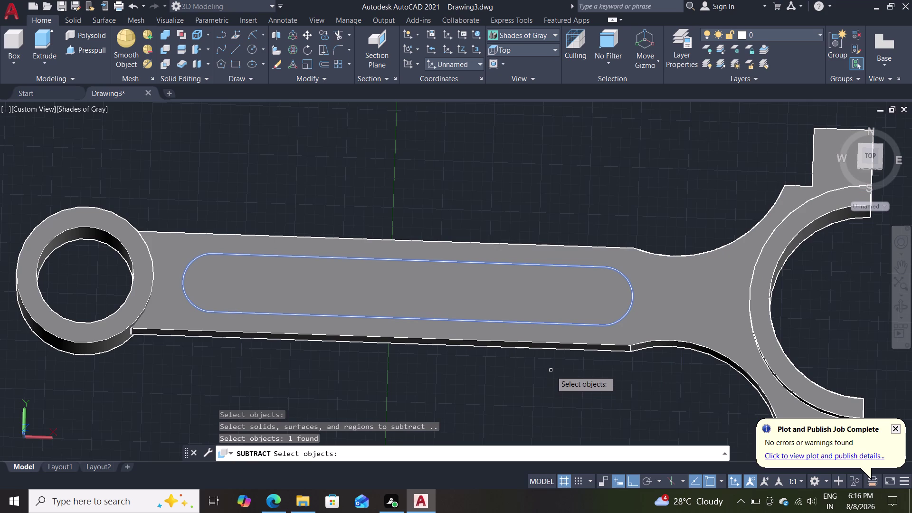
key(Escape)
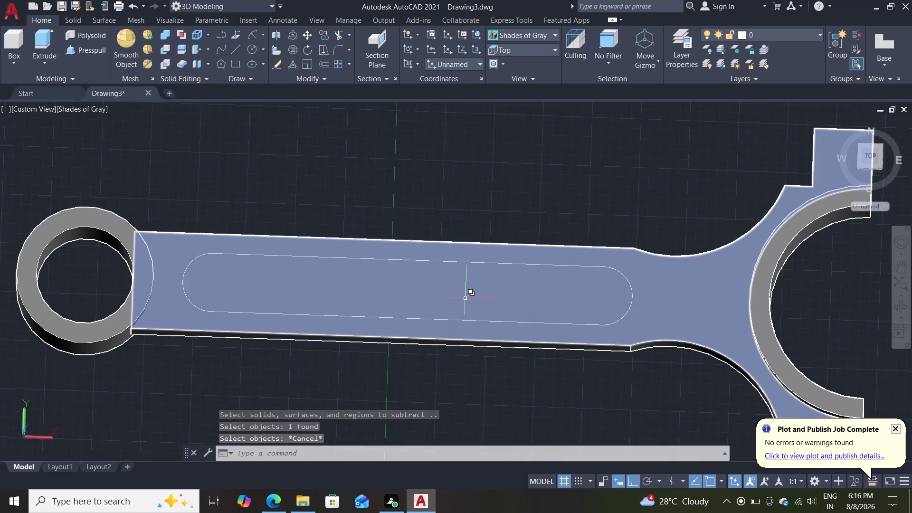
click(168, 49)
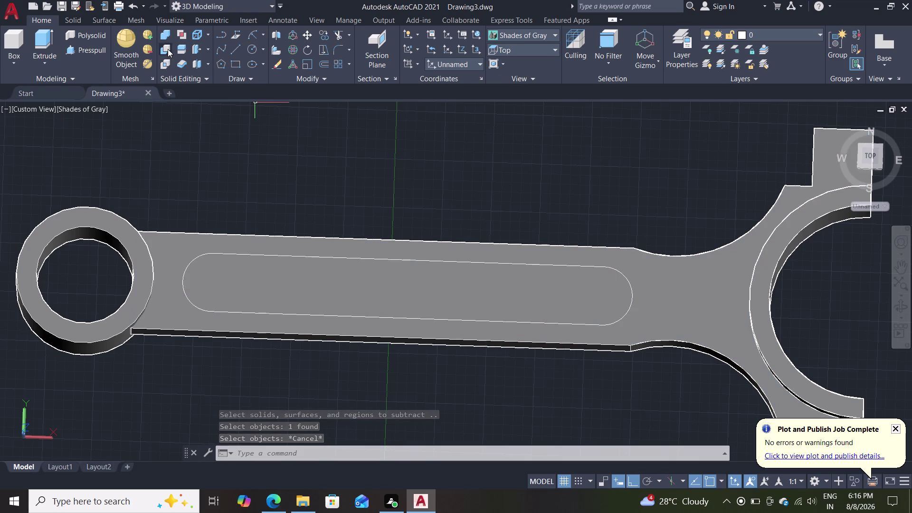
click(177, 283)
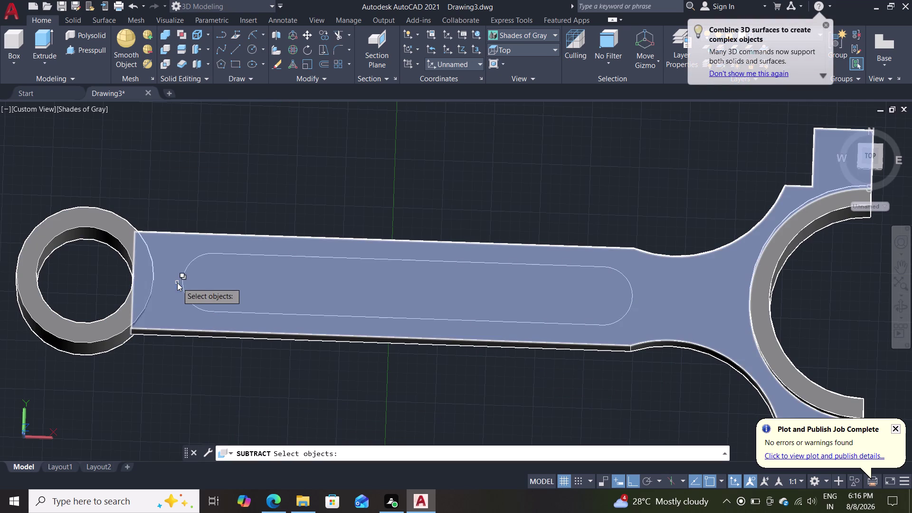
click(207, 323)
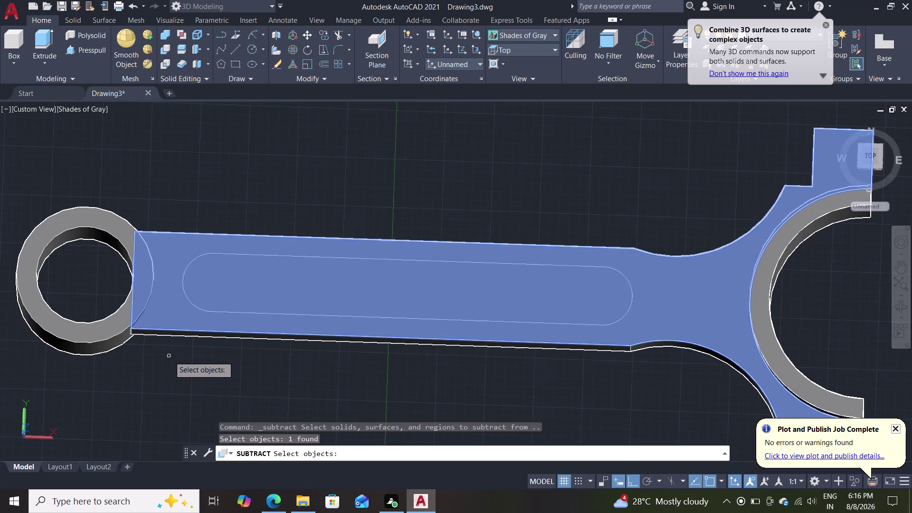
key(Return)
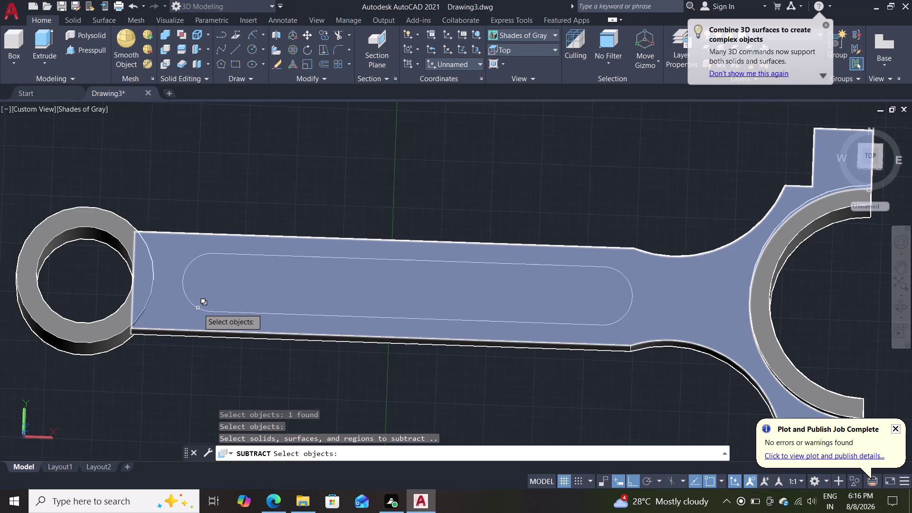
click(205, 307)
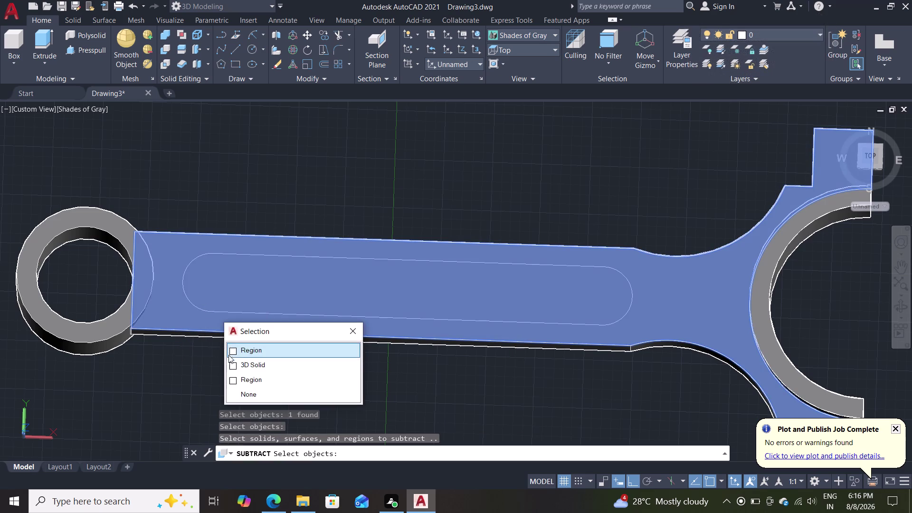
click(235, 364)
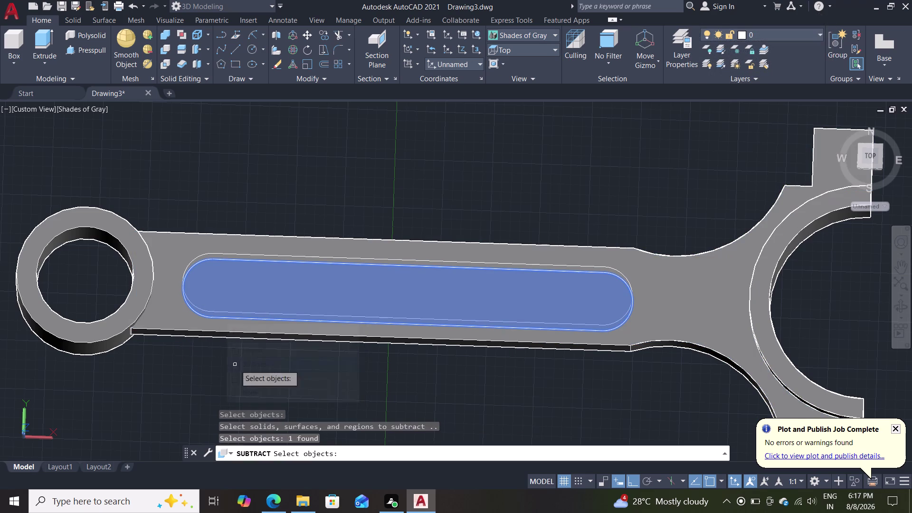
middle_drag(251, 397, 281, 232)
scroll(up, 3)
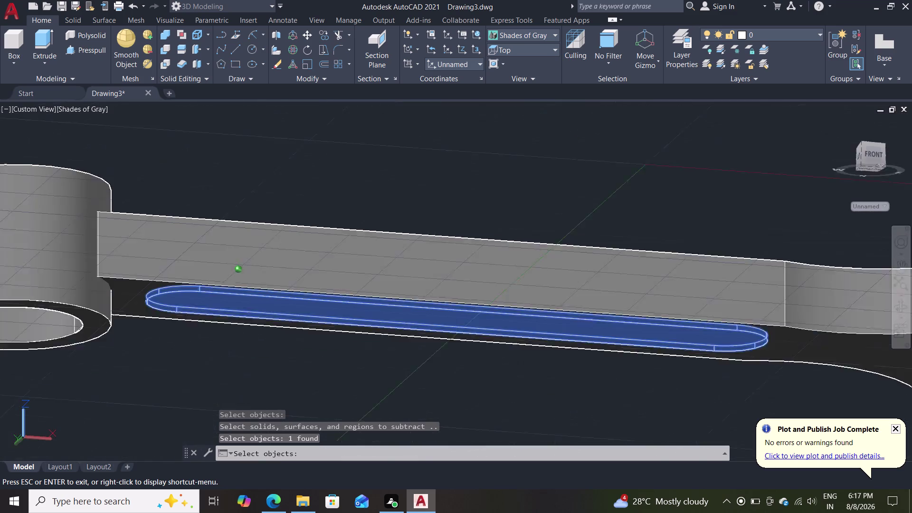
middle_drag(280, 233, 262, 353)
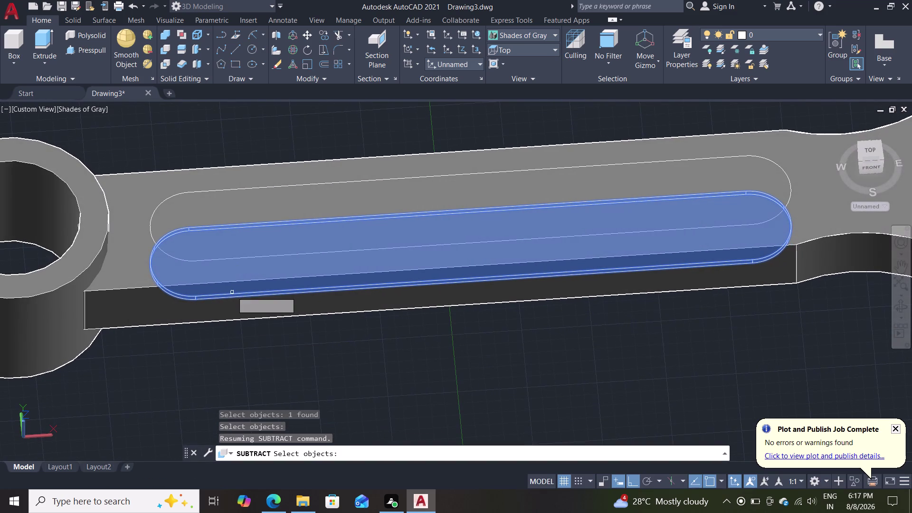
middle_drag(276, 380, 284, 299)
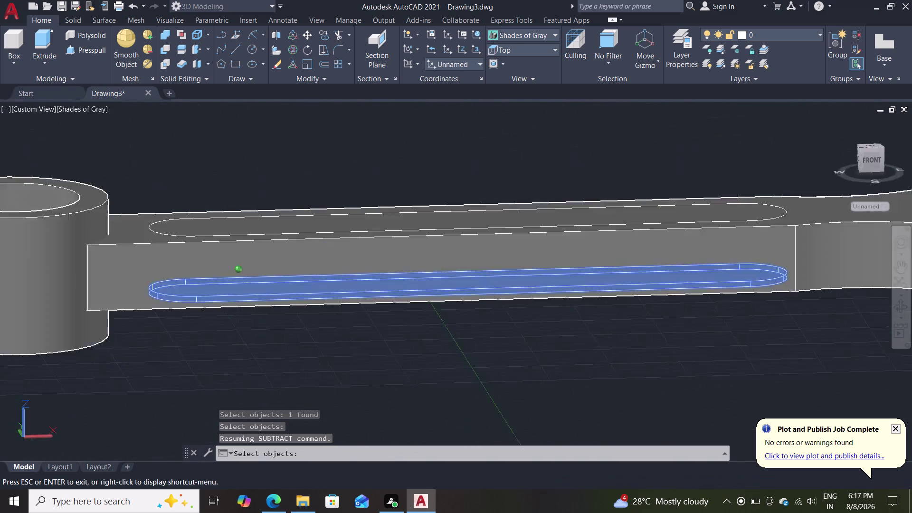
middle_drag(284, 299, 278, 398)
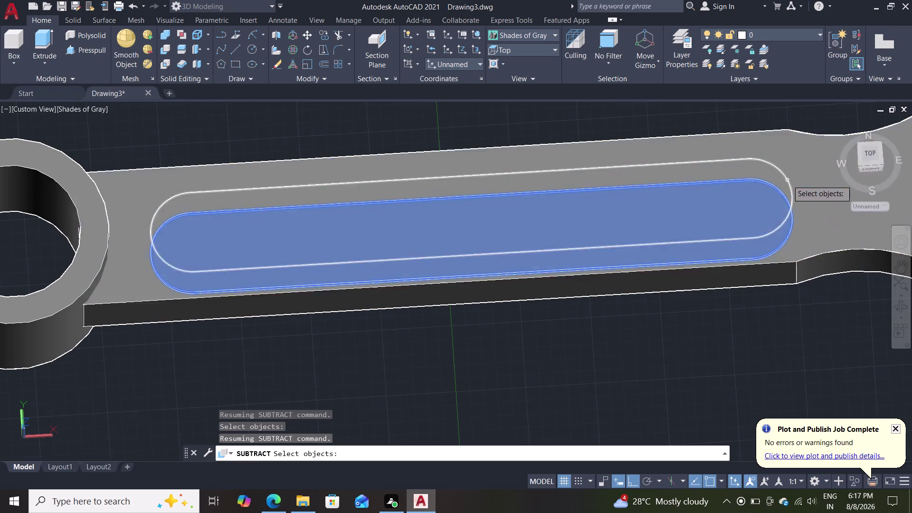
click(766, 161)
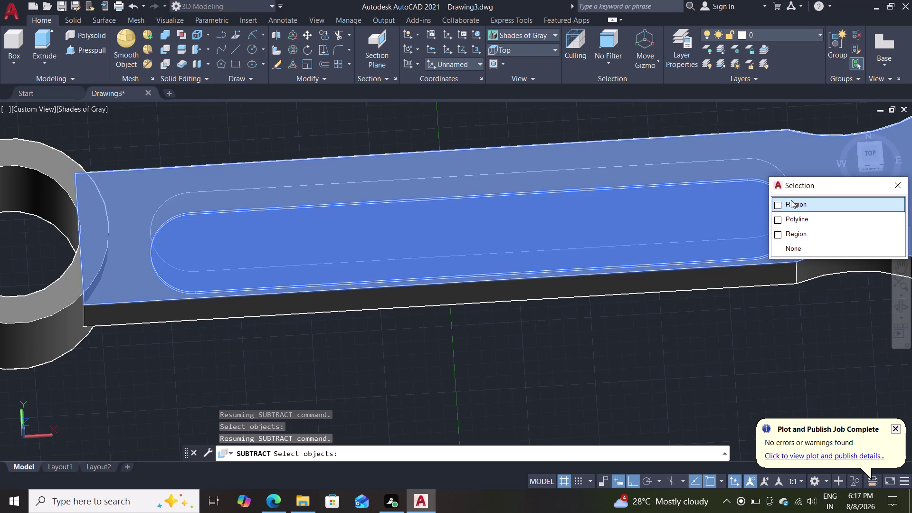
click(897, 187)
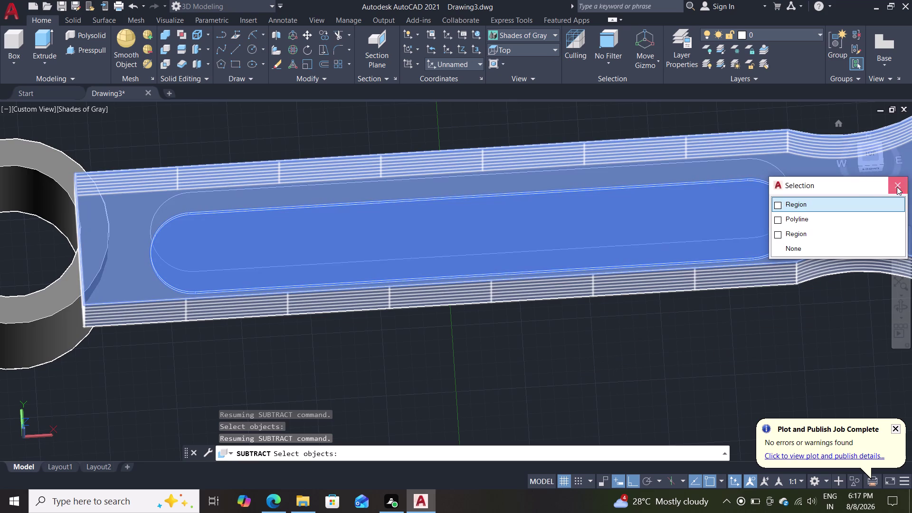
key(Return)
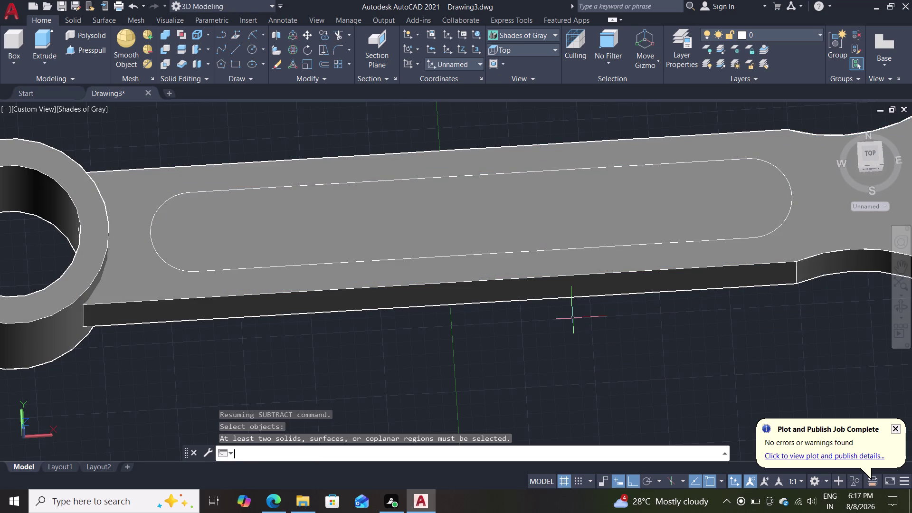
middle_drag(521, 337, 549, 153)
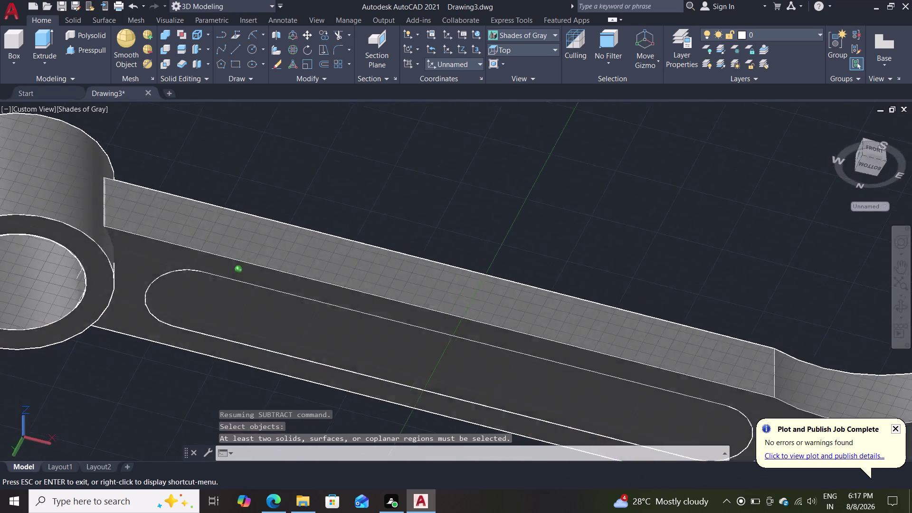
middle_drag(550, 153, 680, 165)
middle_drag(460, 256, 471, 247)
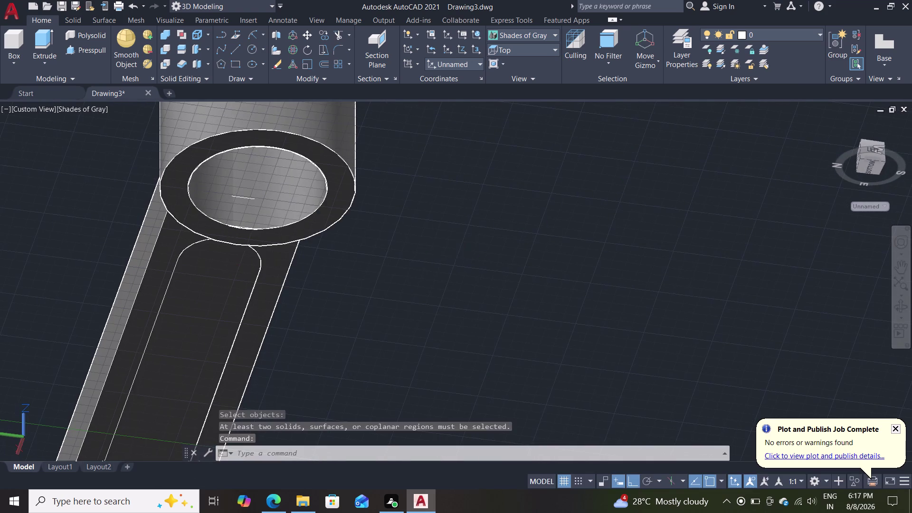
middle_drag(470, 247, 639, 290)
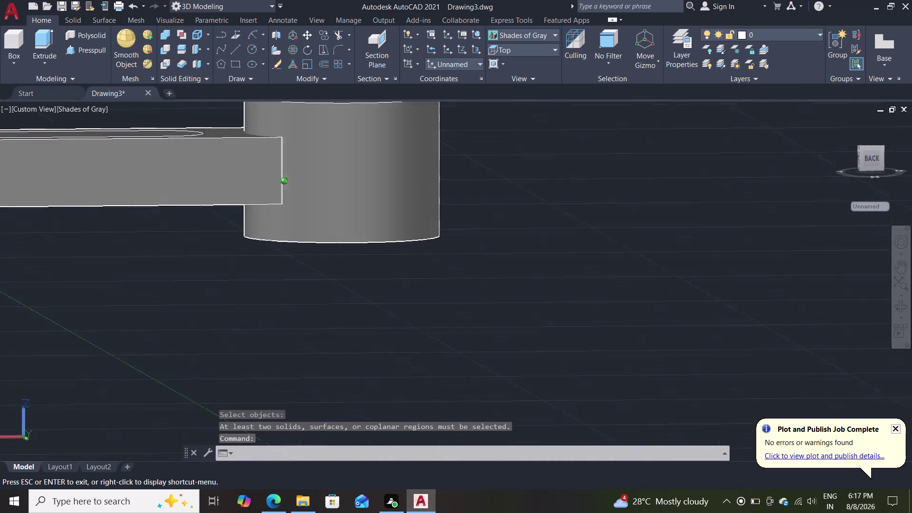
middle_drag(639, 290, 647, 321)
middle_drag(580, 189, 654, 152)
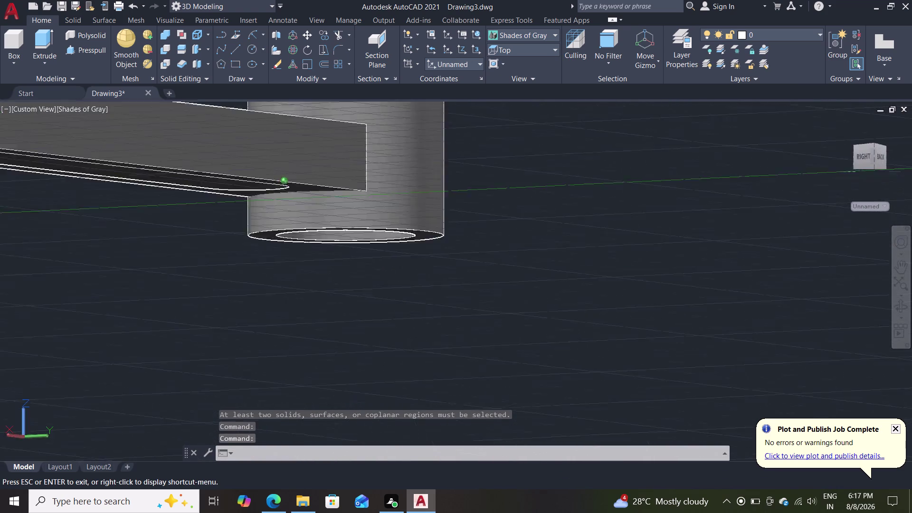
middle_drag(654, 152, 767, 148)
scroll(up, 3)
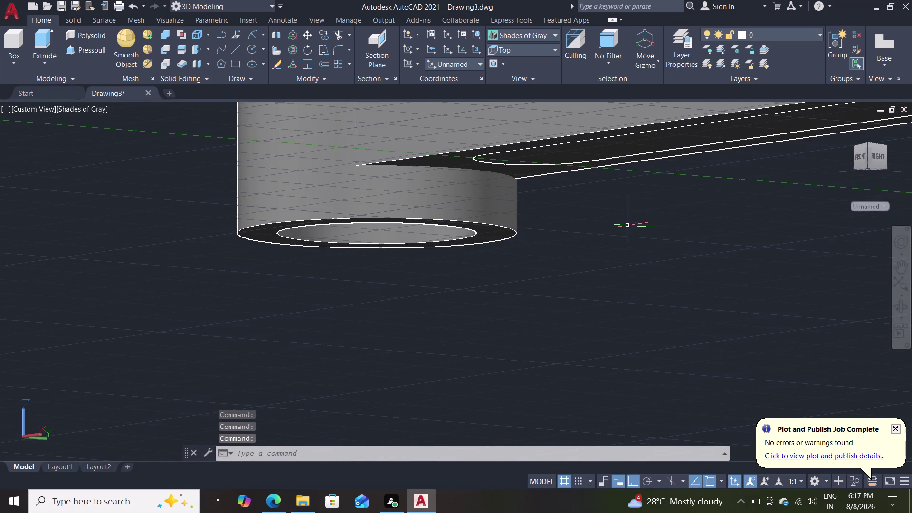
scroll(down, 3)
scroll(down, 3)
middle_drag(613, 226, 541, 308)
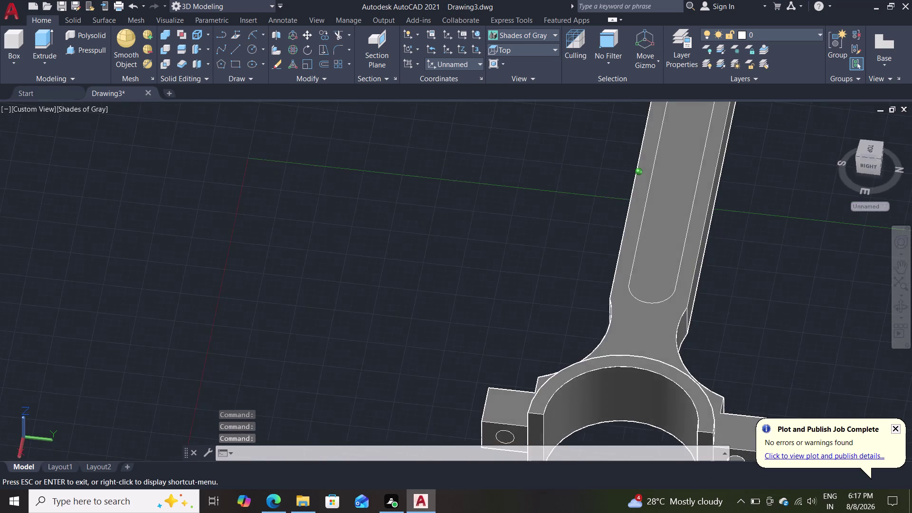
middle_drag(540, 307, 452, 191)
scroll(down, 3)
middle_drag(512, 224, 517, 227)
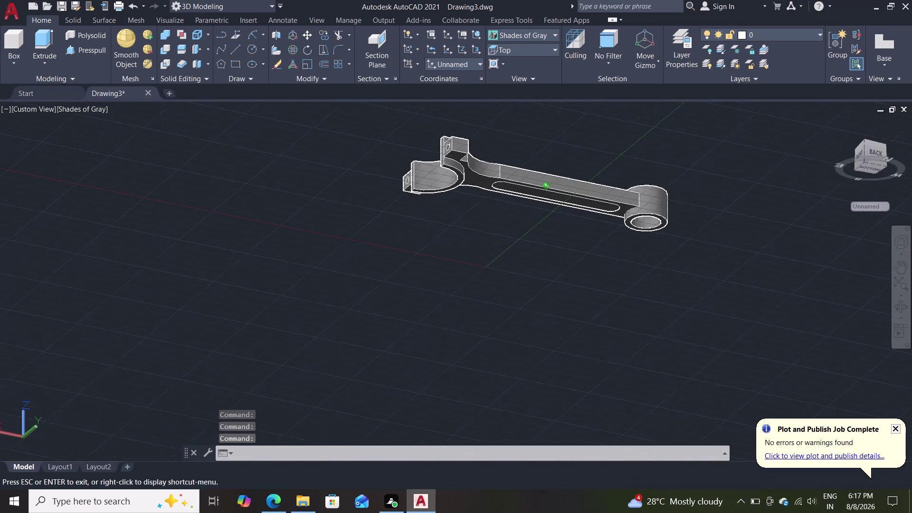
middle_drag(517, 227, 477, 314)
scroll(up, 3)
middle_drag(551, 207, 496, 309)
middle_drag(498, 265, 496, 311)
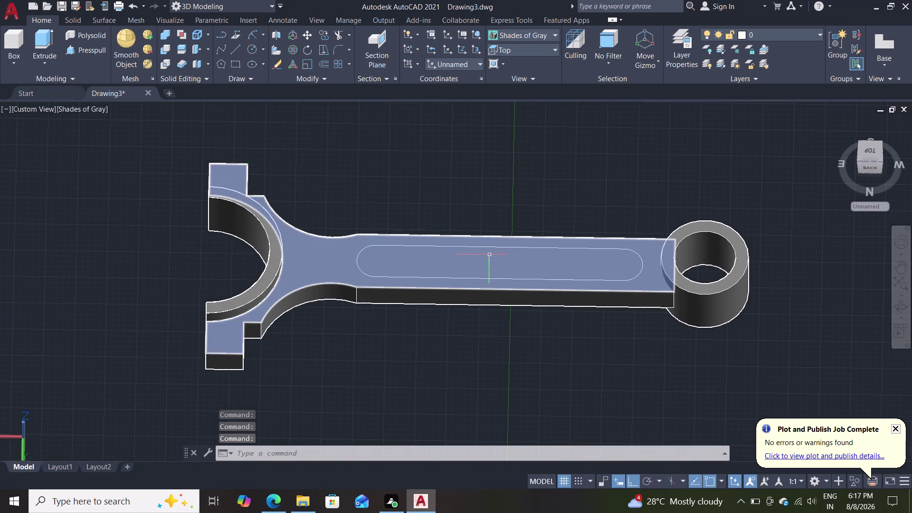
Clear the shank selection and set the visual style to 2D Wireframe.
click(499, 265)
key(Escape)
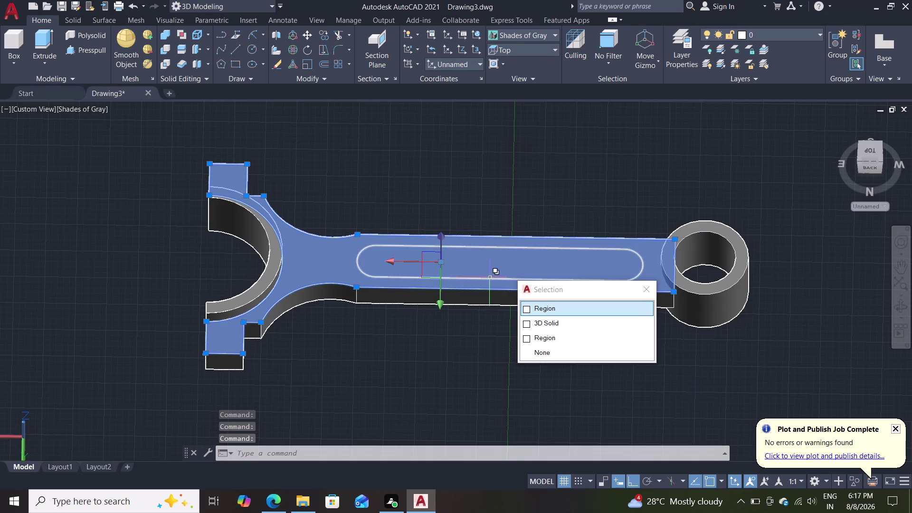
click(517, 39)
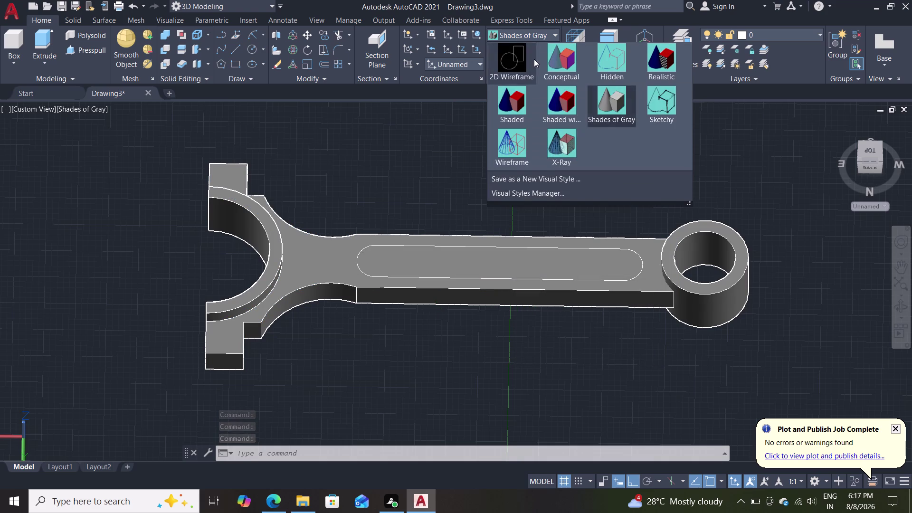
click(518, 56)
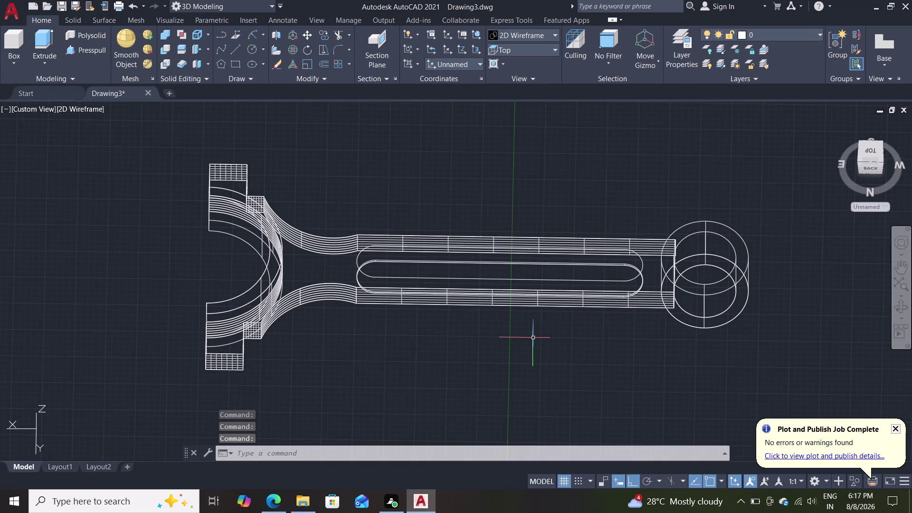
Orbit back toward the top view and zoom to centre the shank slot.
middle_drag(526, 342, 550, 185)
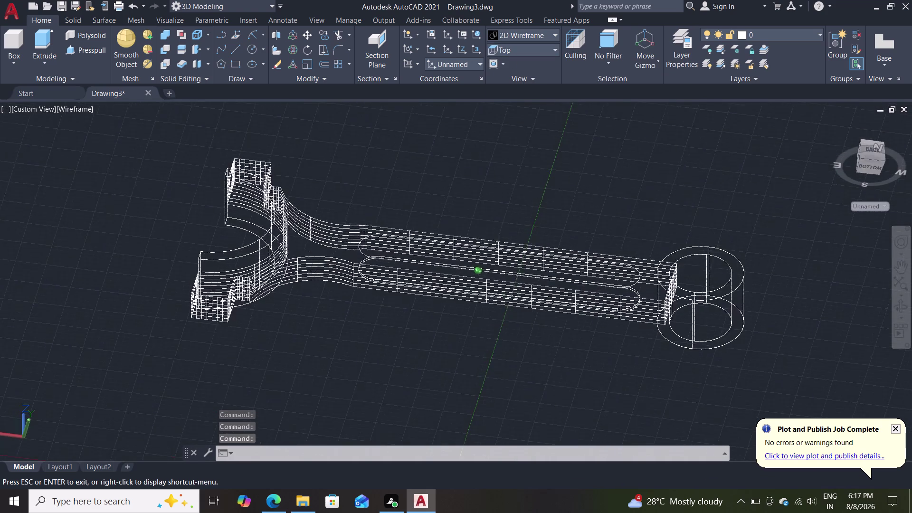
middle_drag(551, 184, 526, 385)
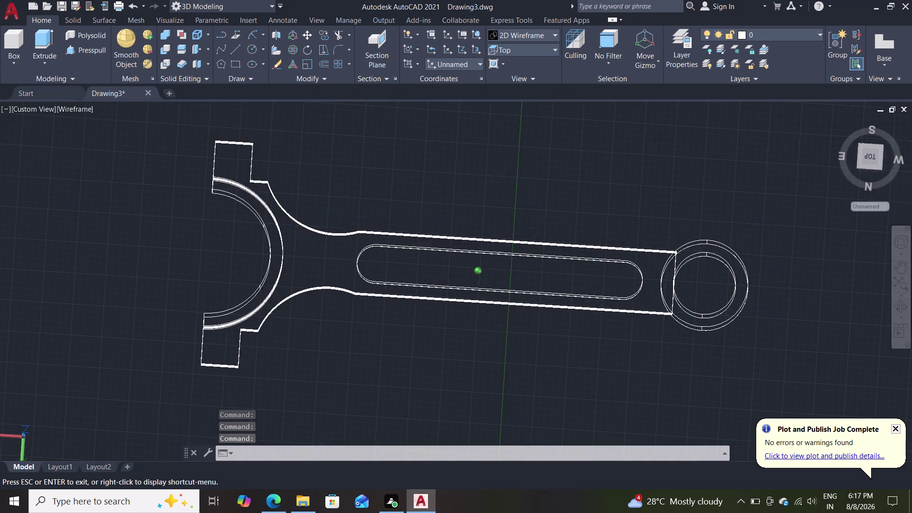
middle_drag(526, 386, 535, 331)
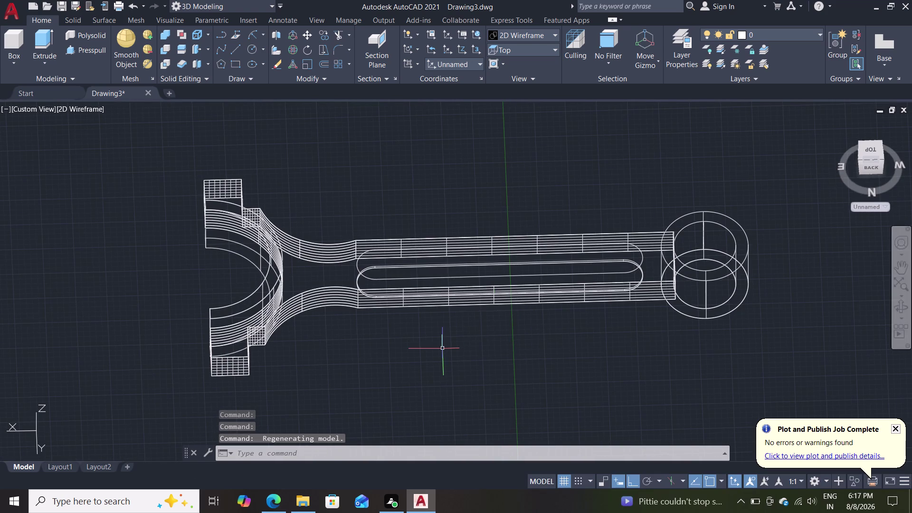
scroll(up, 3)
scroll(down, 3)
middle_drag(436, 321, 429, 418)
scroll(up, 3)
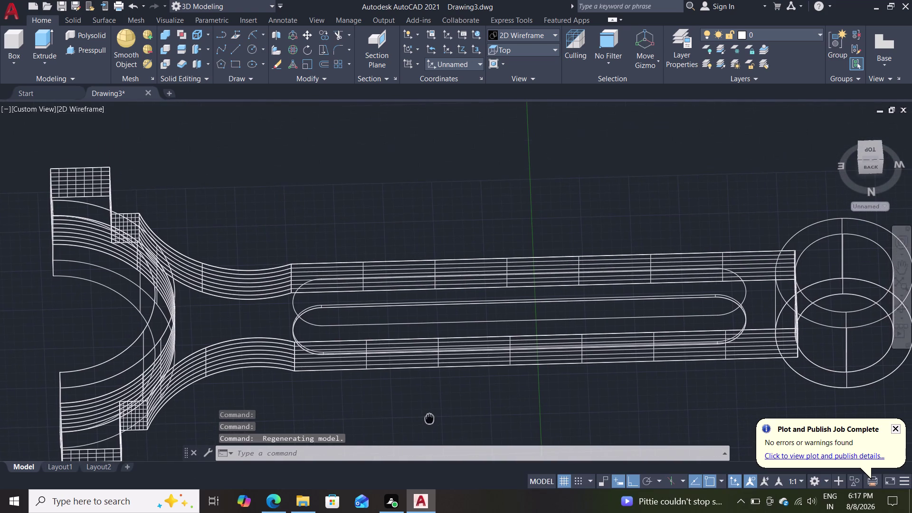
click(100, 47)
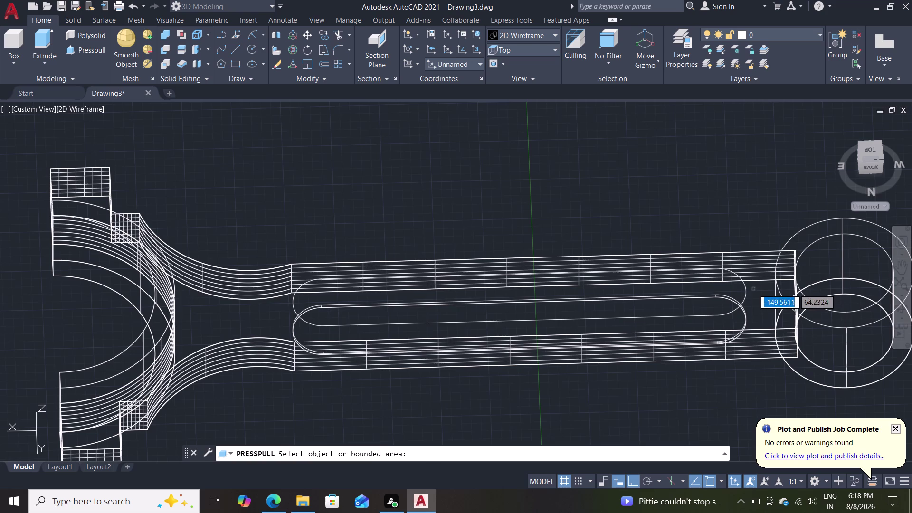
Press-pull the area inside the rounded slot to a height of 1.
click(746, 293)
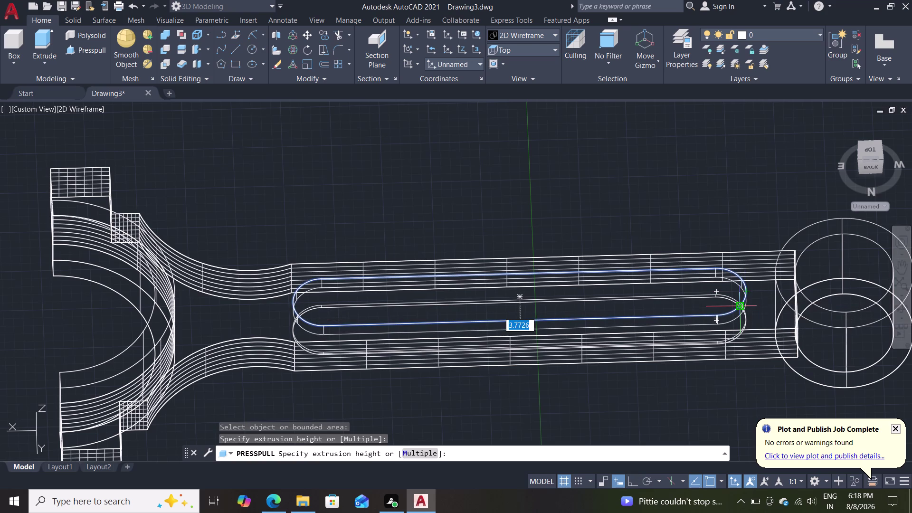
key(1)
key(Return)
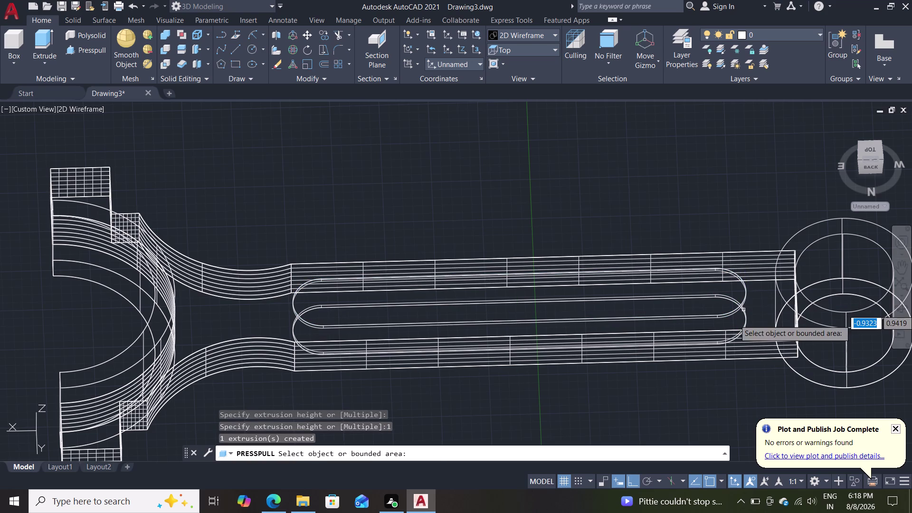
key(Escape)
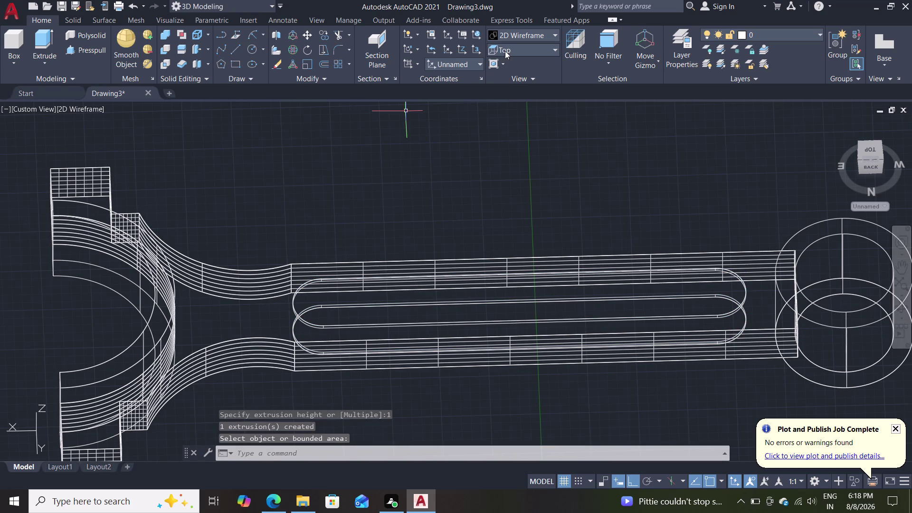
click(511, 53)
Switch the visual style back to Shades of Gray.
click(516, 41)
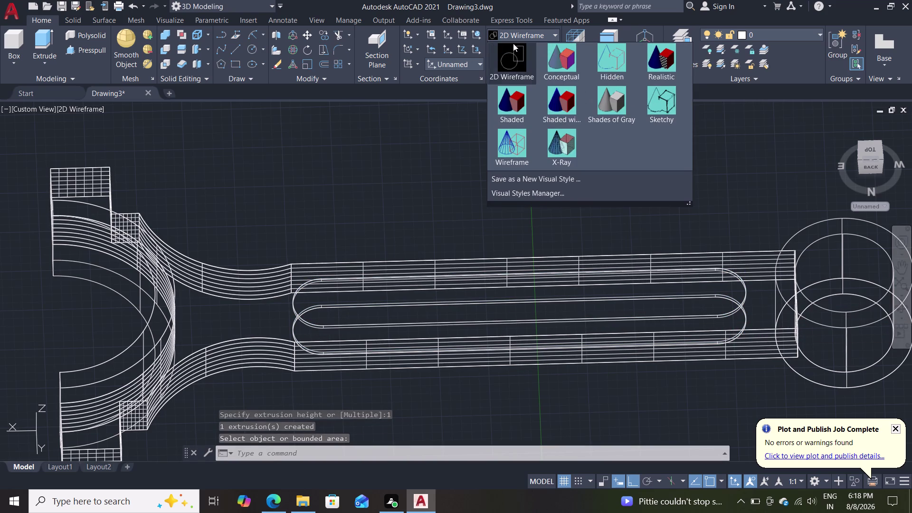
click(616, 107)
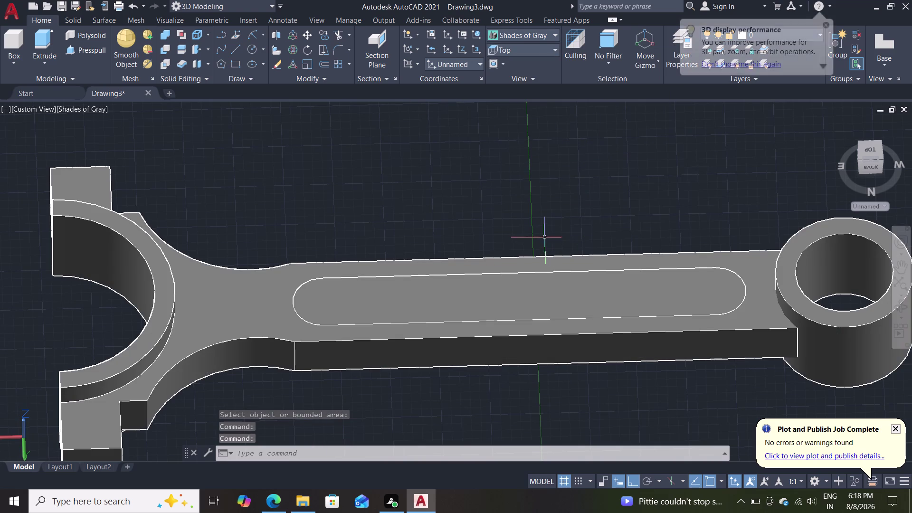
key(Escape)
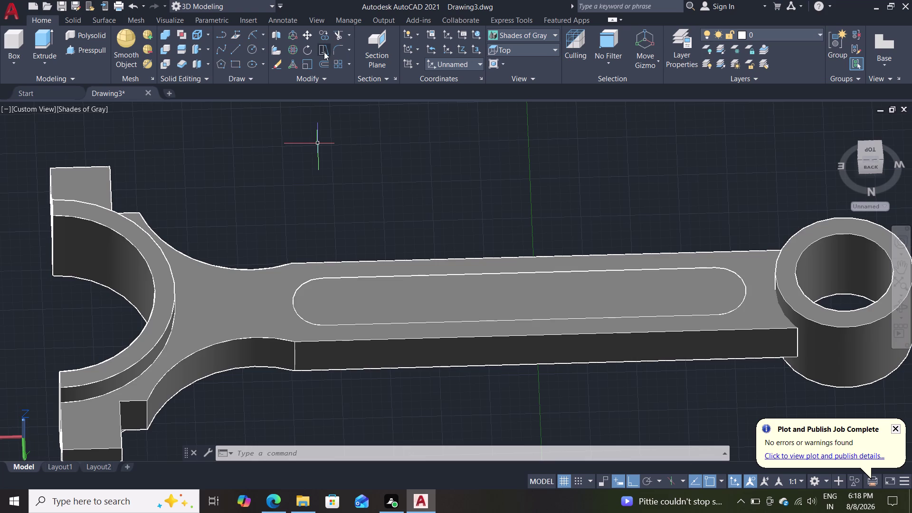
Start Subtract and select the rod solid to subtract from.
click(168, 50)
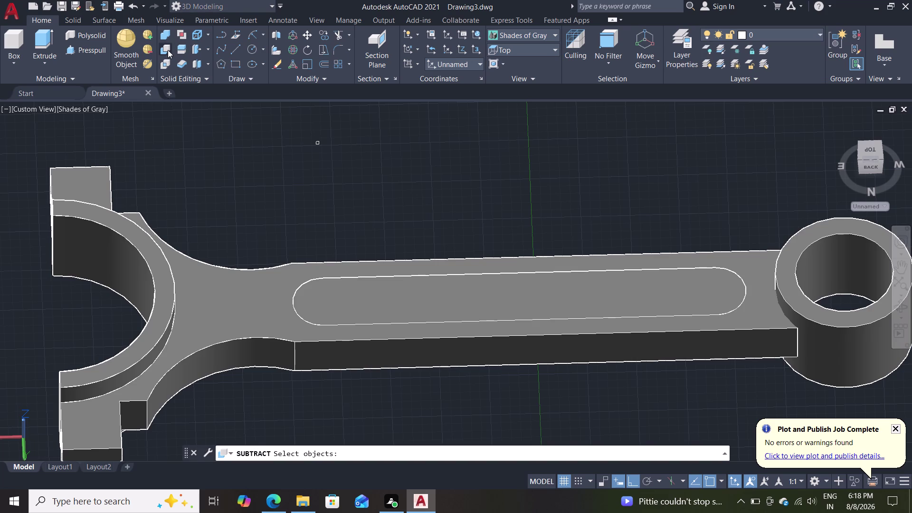
click(215, 328)
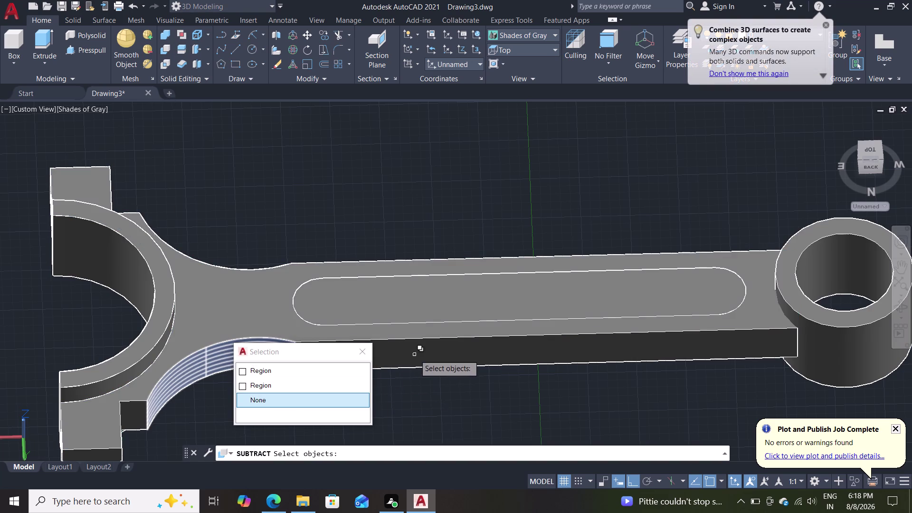
double_click(411, 353)
click(247, 324)
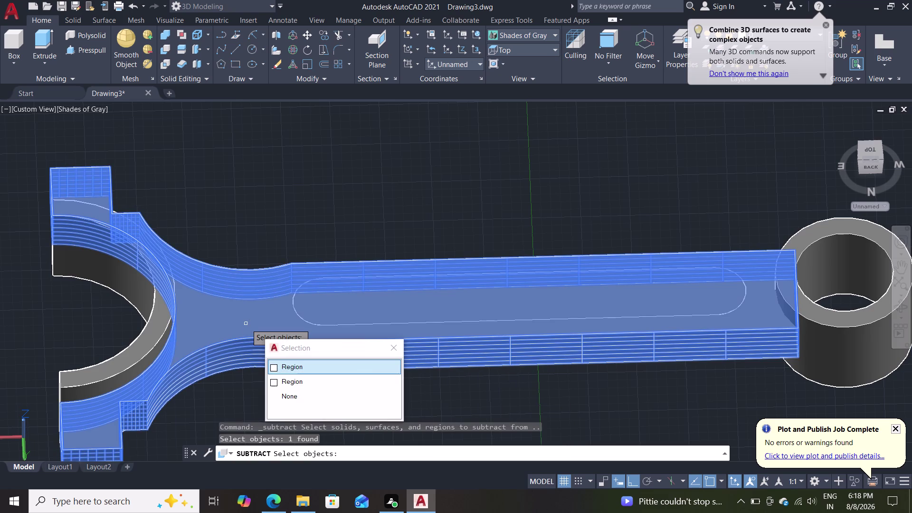
key(Return)
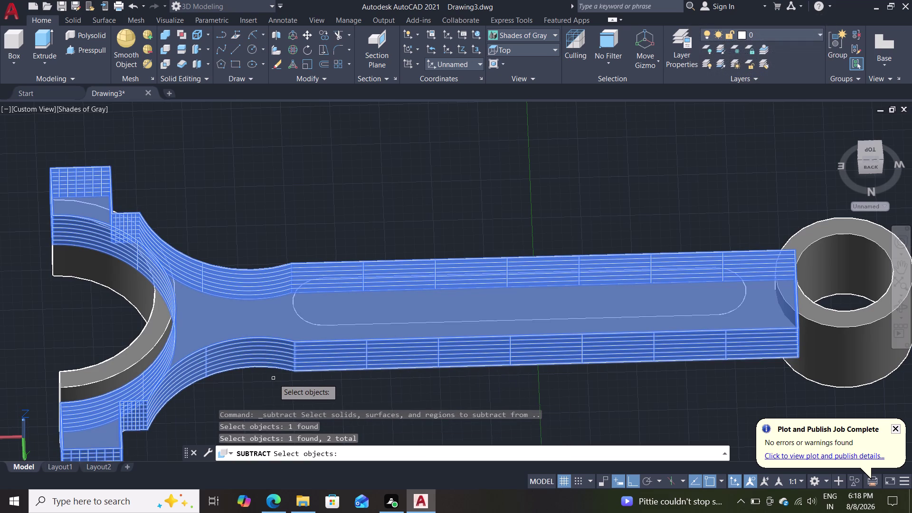
key(Return)
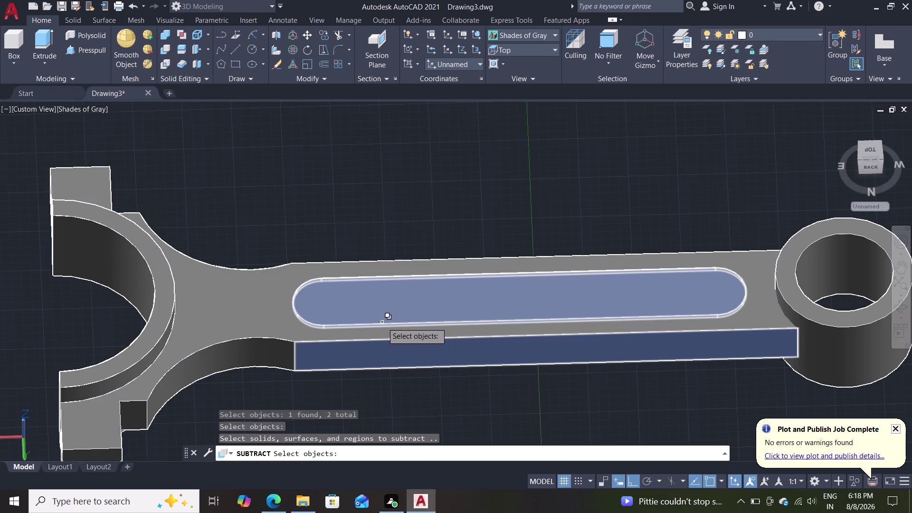
Pick the slot 3D solid, then cancel the subtraction.
click(382, 323)
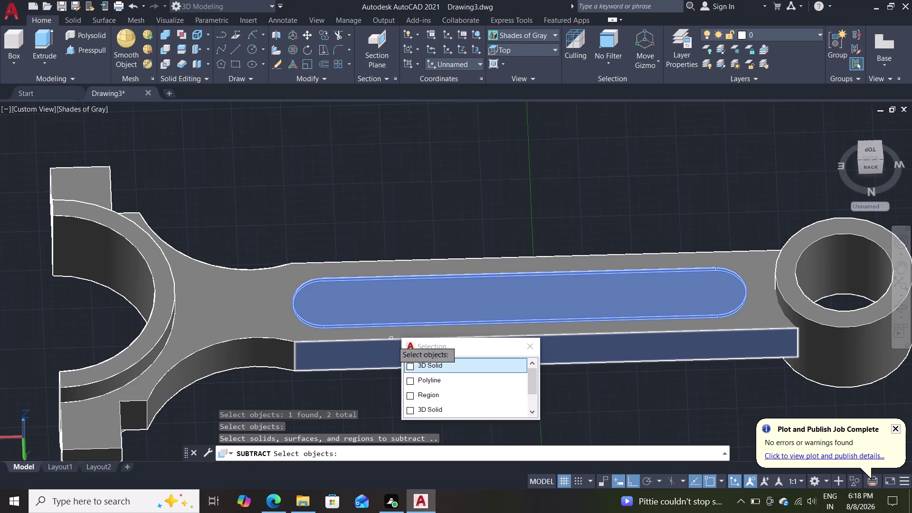
click(416, 366)
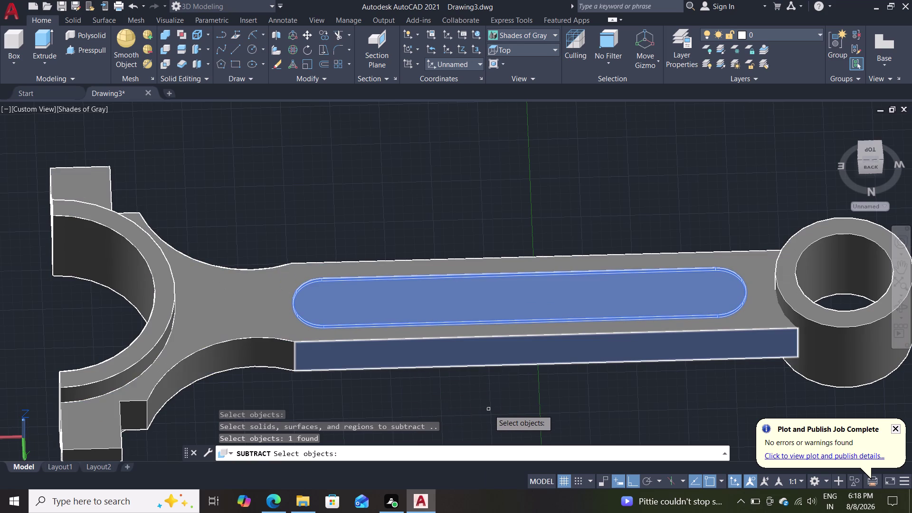
click(469, 357)
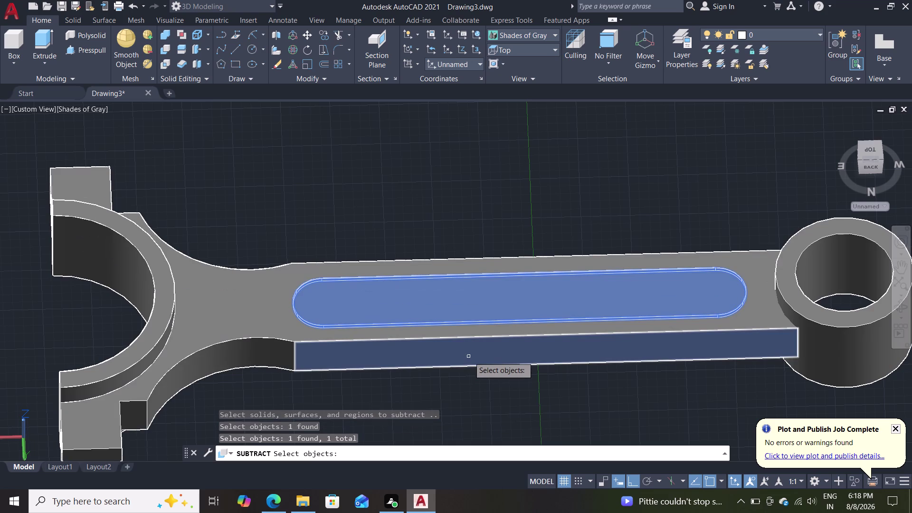
click(473, 360)
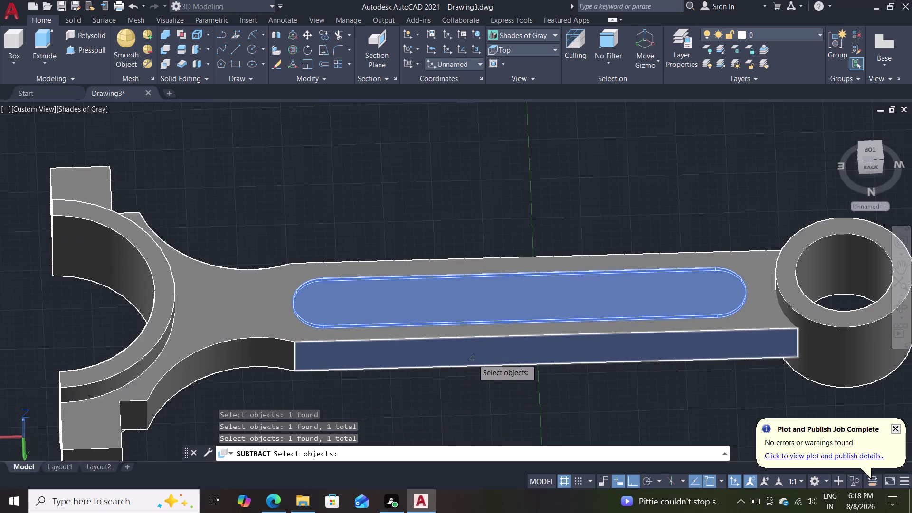
key(Escape)
key(Escape)
key(Escape)
key(Escape)
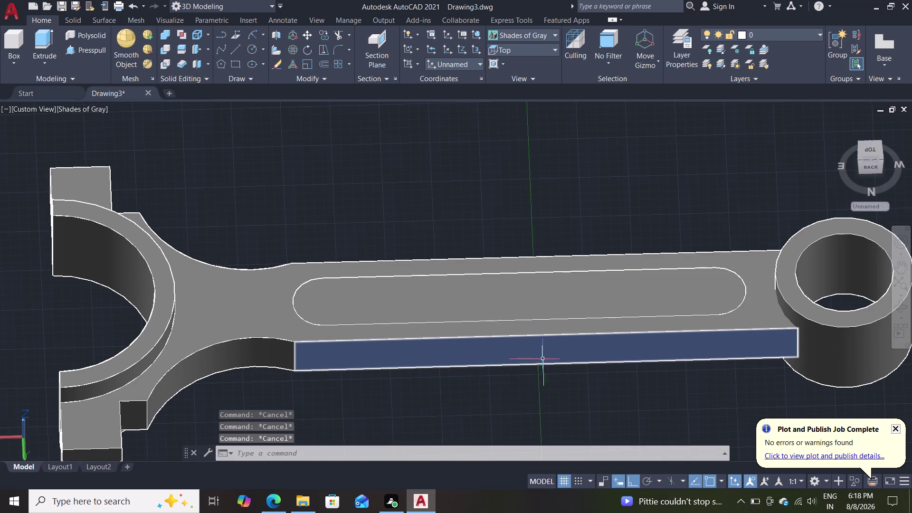
Try window-selecting the rod and slot, then clear the selection.
double_click(544, 229)
drag(563, 211, 559, 229)
click(550, 339)
drag(670, 239, 462, 371)
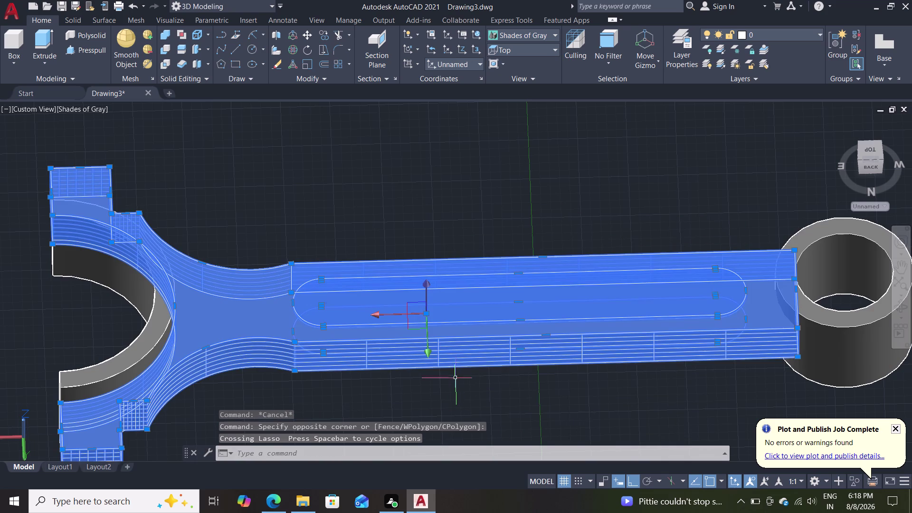
drag(497, 383, 505, 377)
key(Escape)
key(Escape)
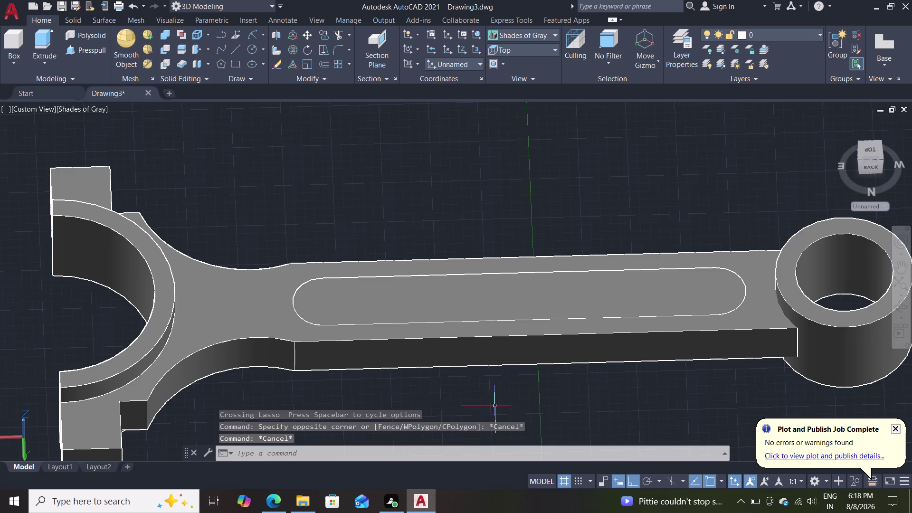
Start Subtract and select the rod body and surface to subtract from.
click(165, 49)
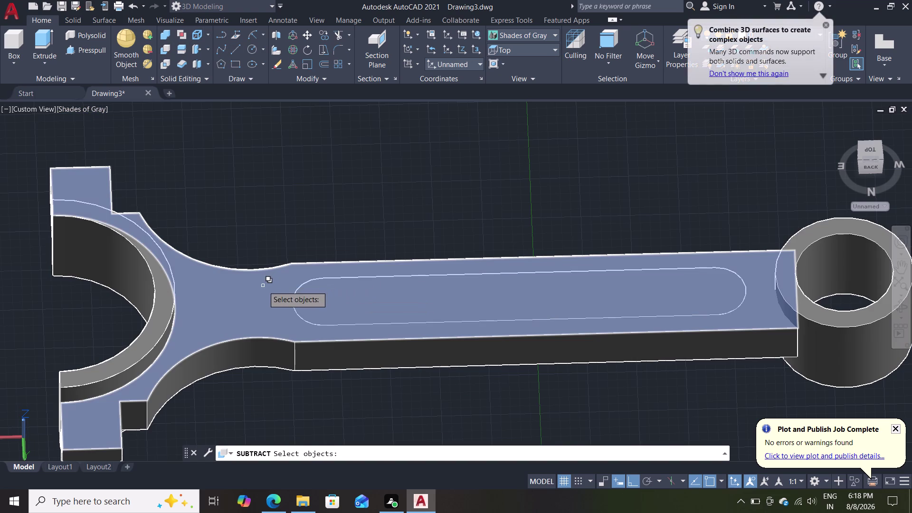
click(239, 302)
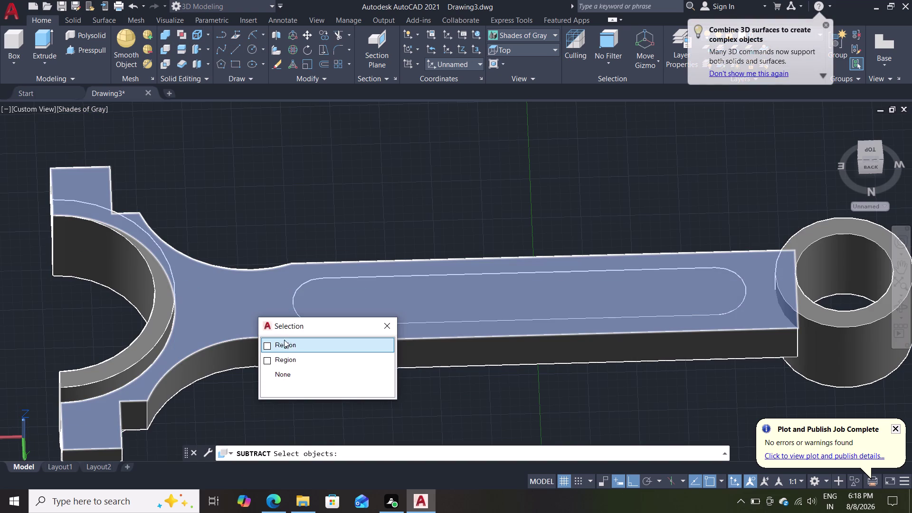
click(281, 344)
click(252, 359)
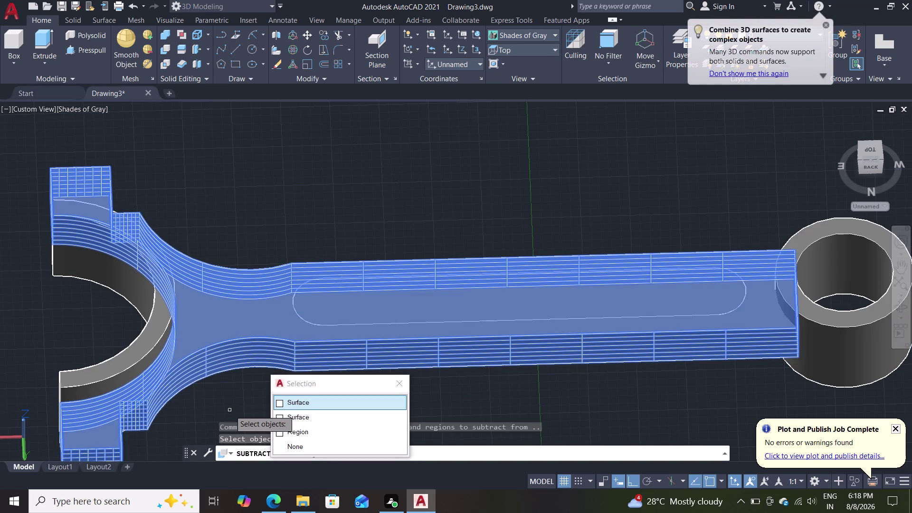
click(280, 408)
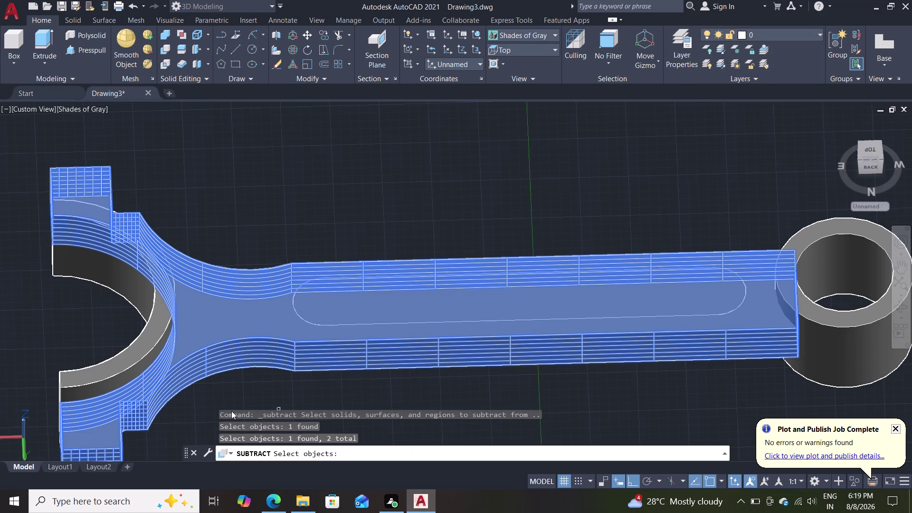
key(Return)
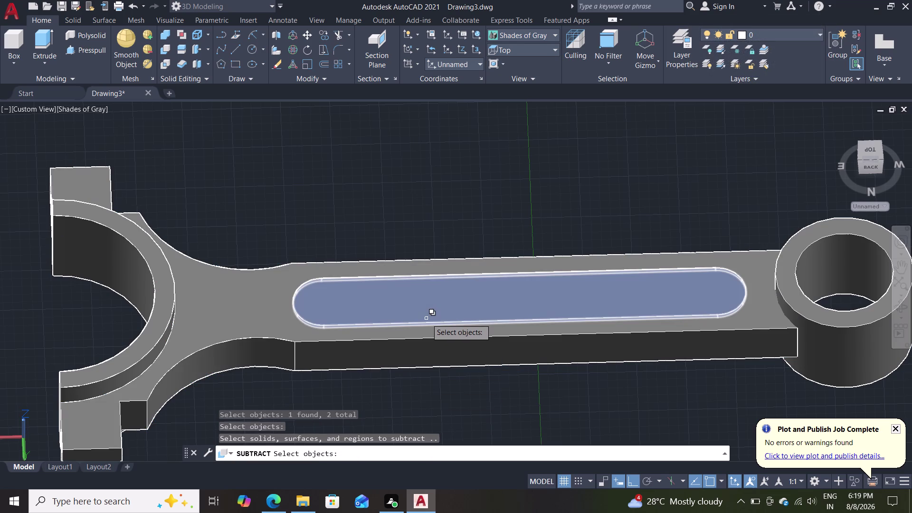
Pick the upper and lower slot 3D solids and complete the subtraction.
click(427, 319)
click(458, 362)
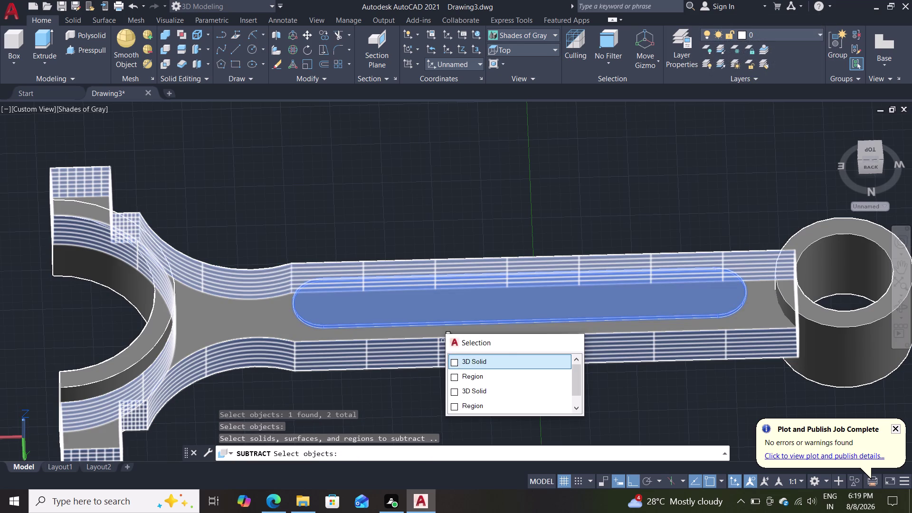
middle_drag(426, 412, 446, 246)
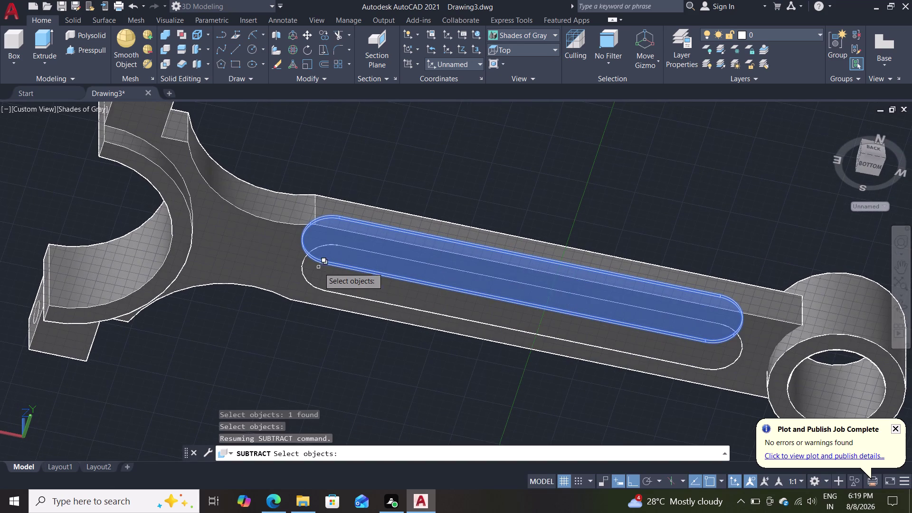
click(304, 274)
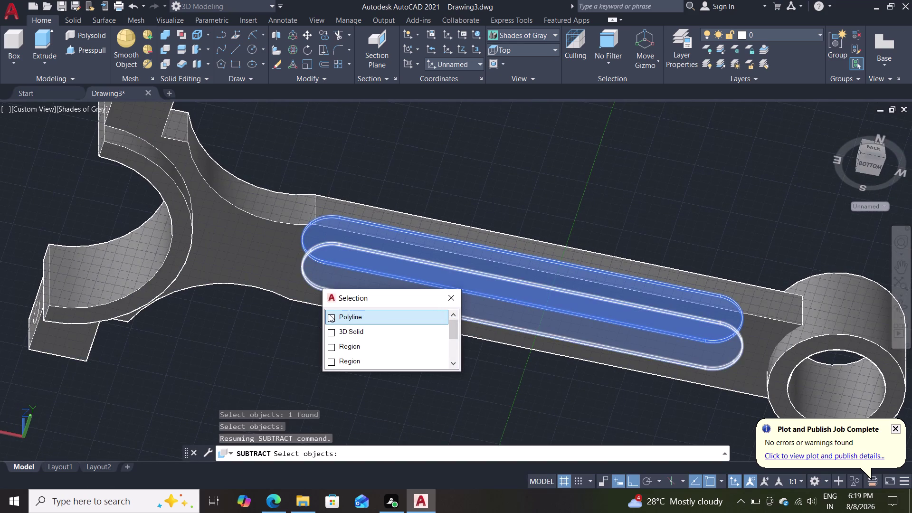
click(336, 335)
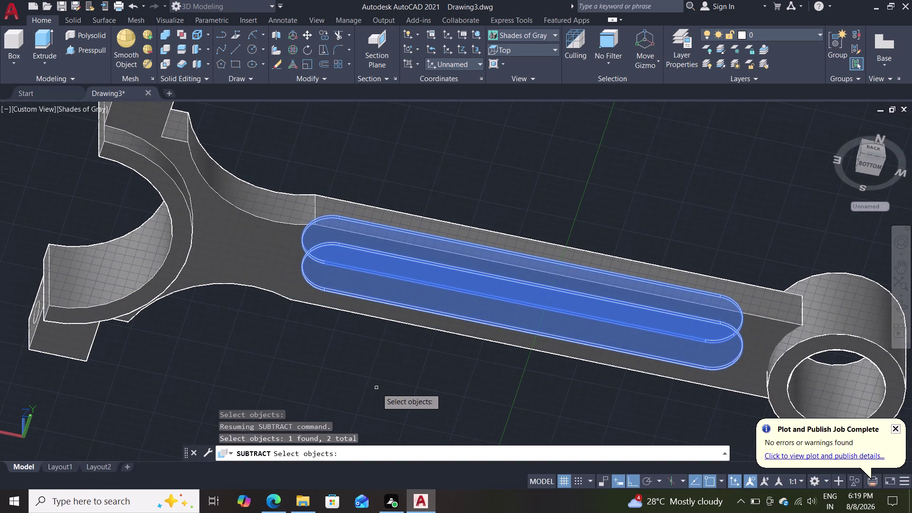
key(Return)
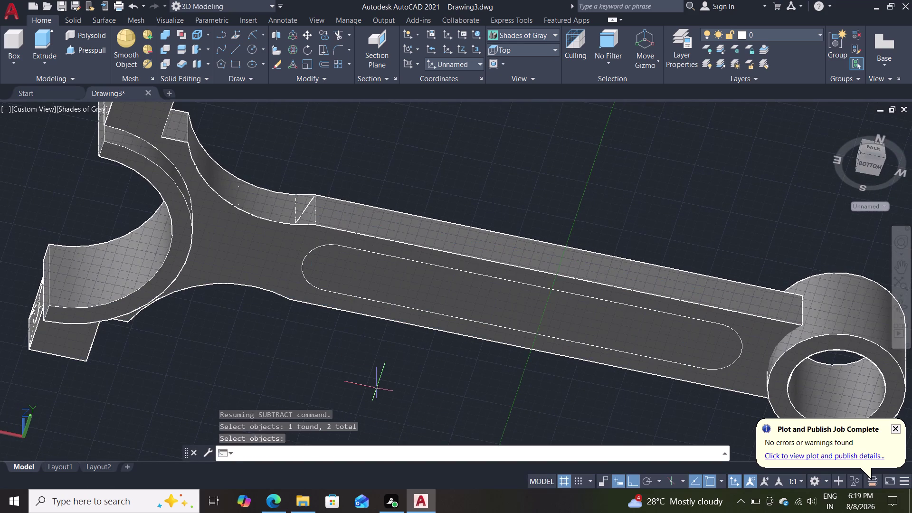
middle_drag(489, 188, 495, 186)
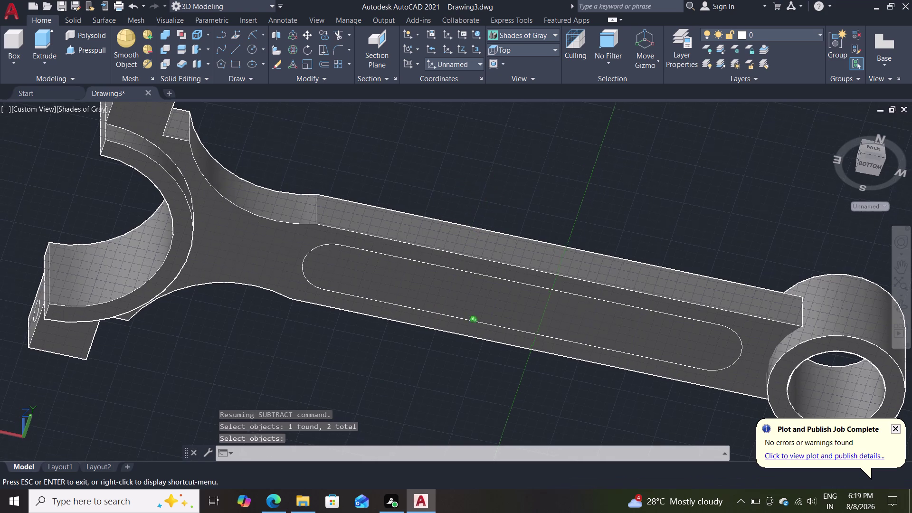
middle_drag(495, 186, 466, 253)
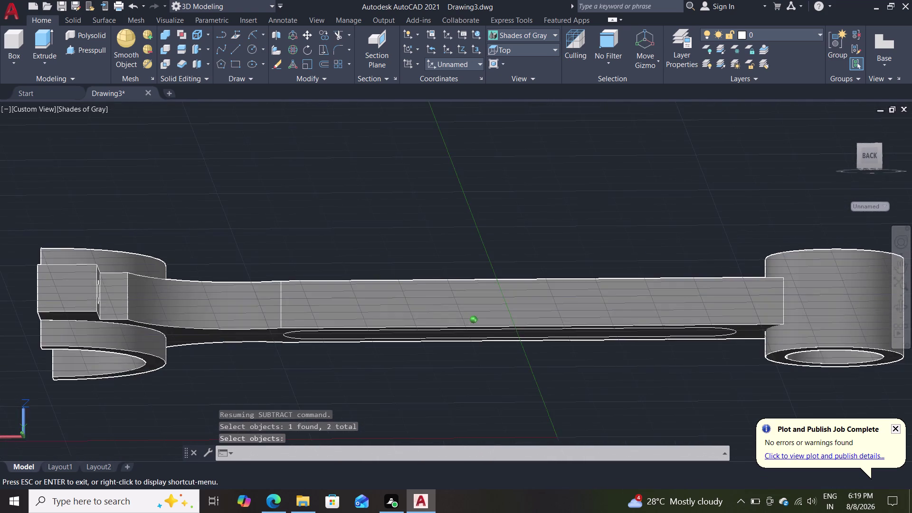
middle_drag(466, 253, 460, 328)
key(Escape)
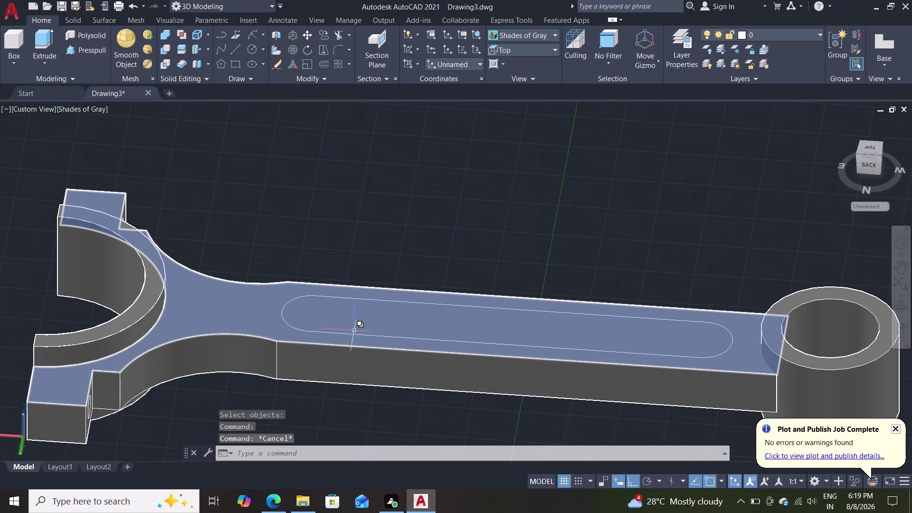
click(362, 337)
key(Escape)
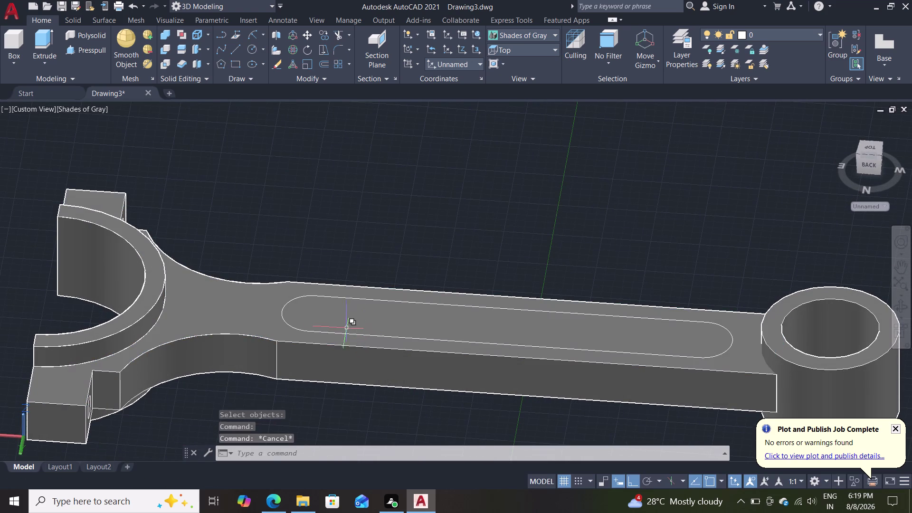
click(328, 332)
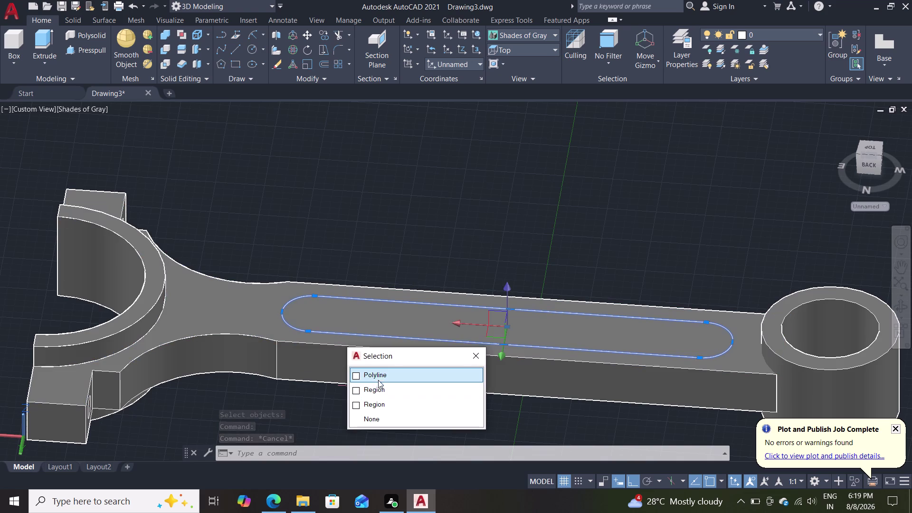
click(385, 372)
key(Delete)
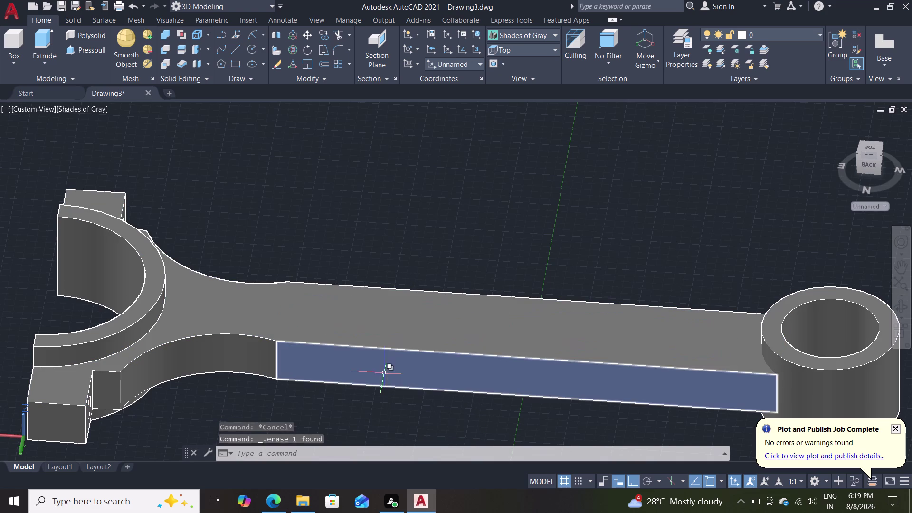
scroll(up, 3)
middle_drag(368, 434, 412, 274)
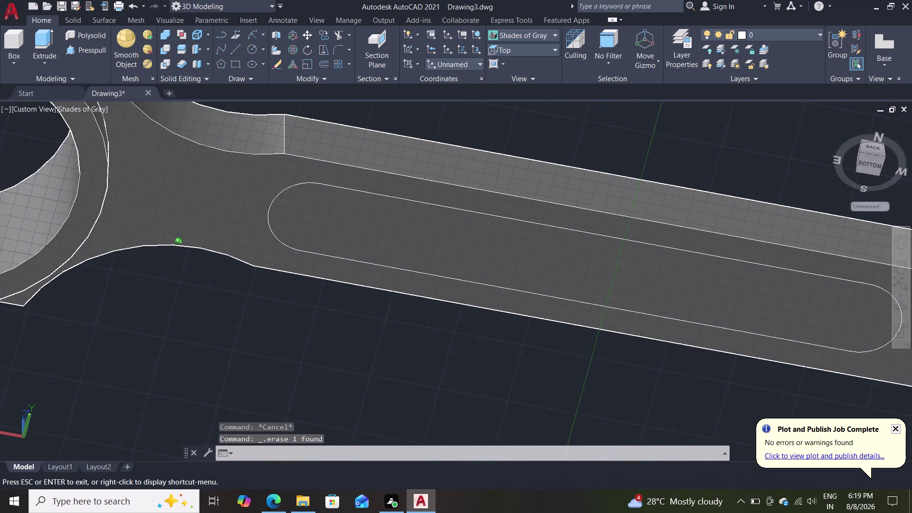
middle_drag(412, 275, 374, 412)
key(ctrl+z)
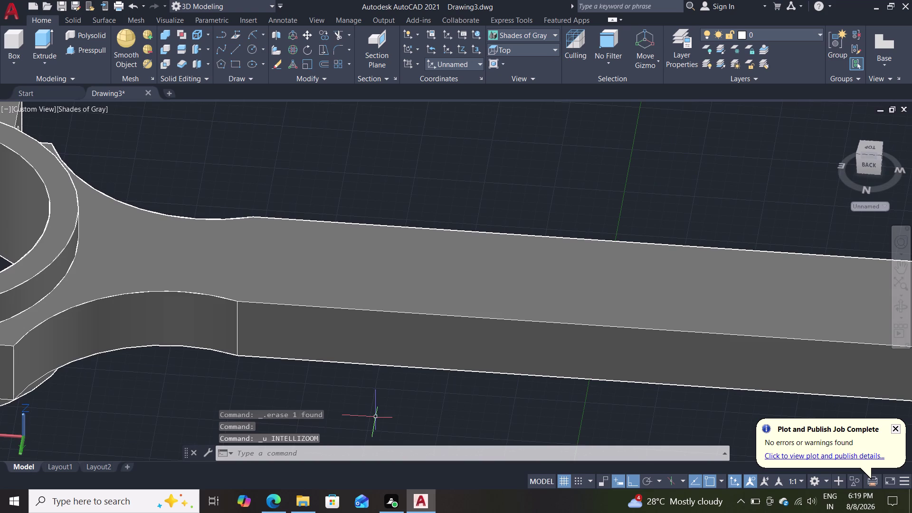
key(ctrl+z)
key(ctrl+z)
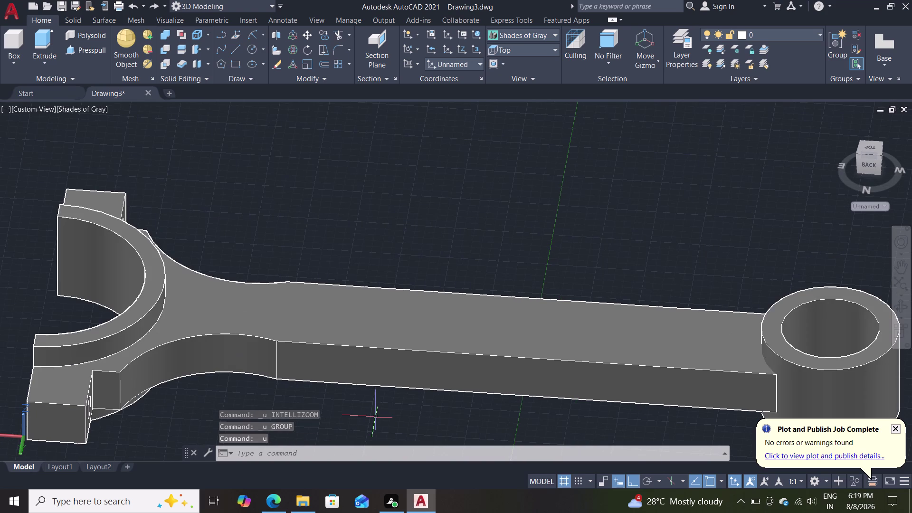
key(ctrl+z)
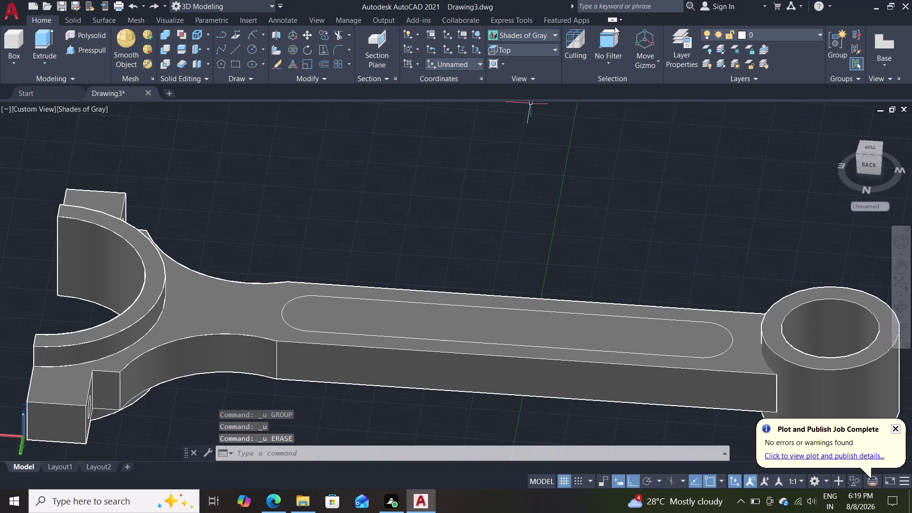
click(526, 37)
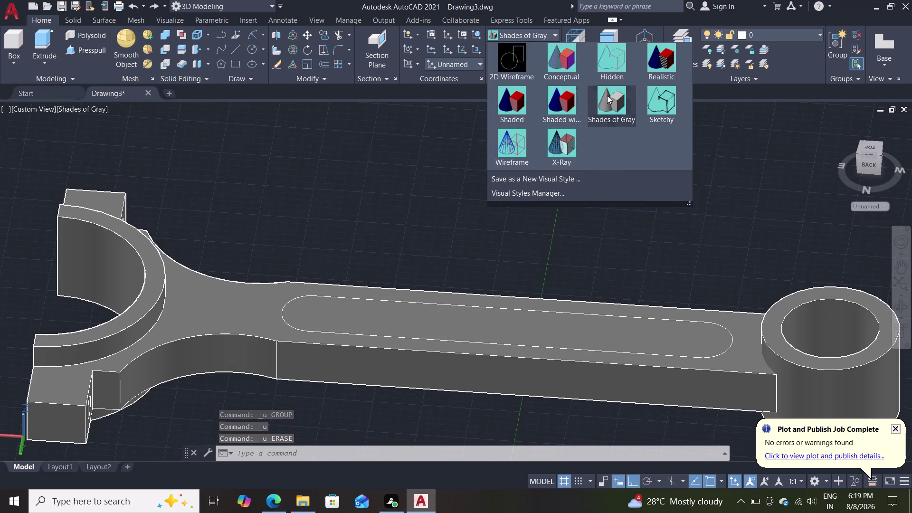
click(522, 63)
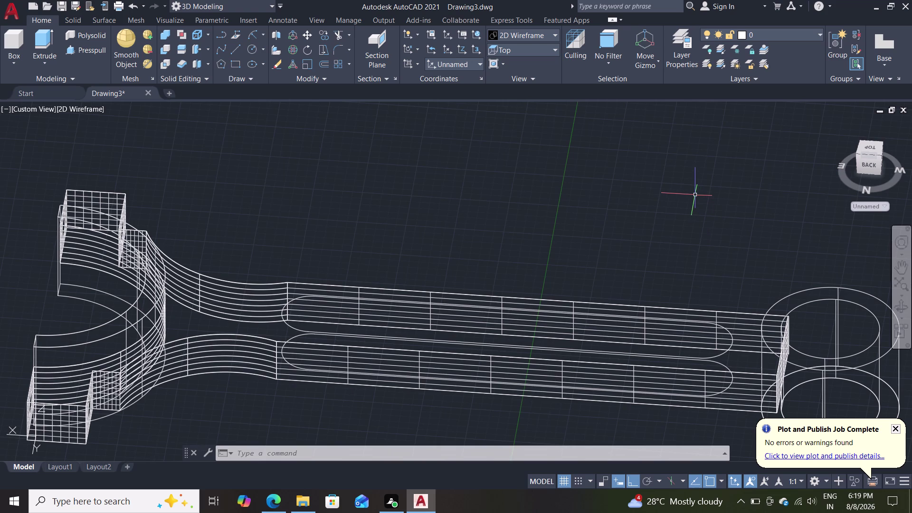
key(ctrl+z)
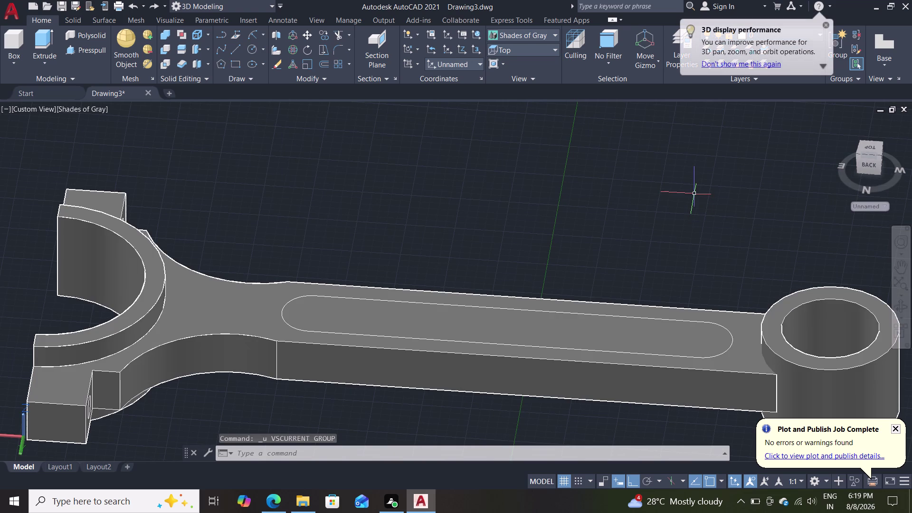
key(ctrl+z)
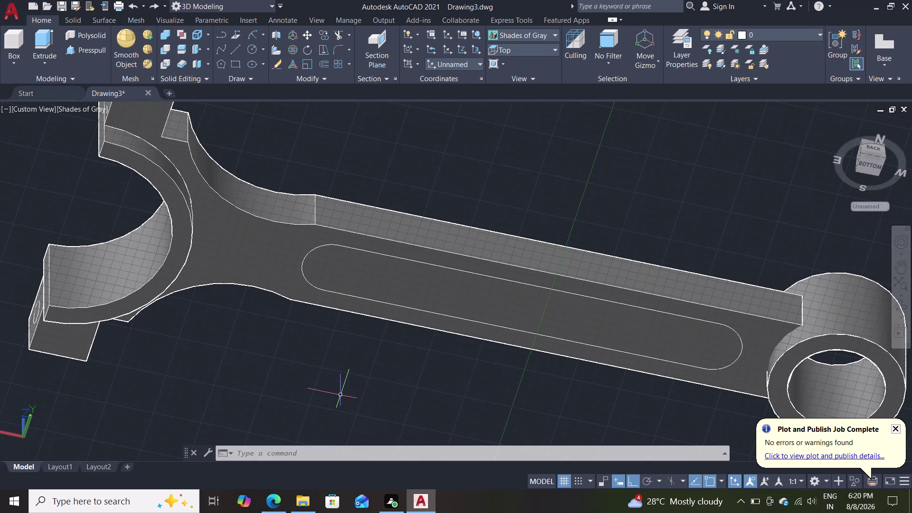
Orbit and zoom to an overhead view of the whole rod, then open the application menu.
key(Escape)
middle_drag(511, 163, 515, 250)
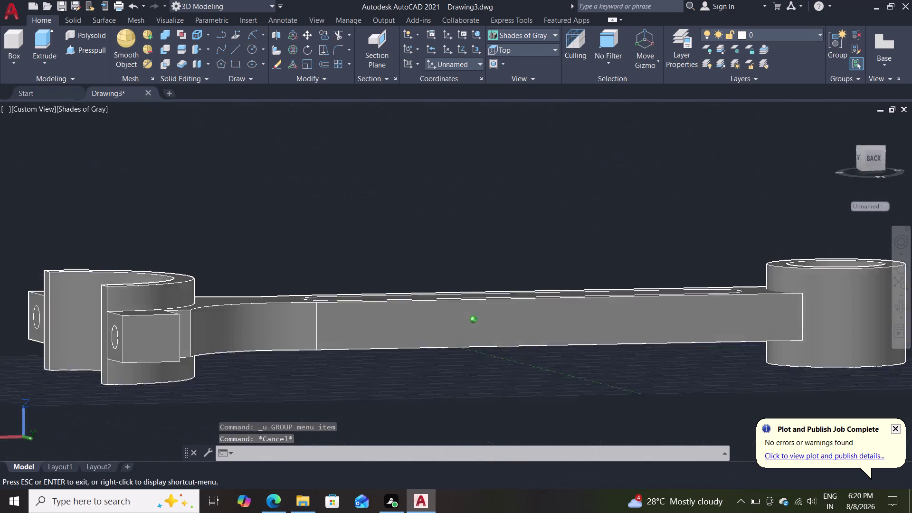
middle_drag(515, 251, 490, 278)
scroll(down, 3)
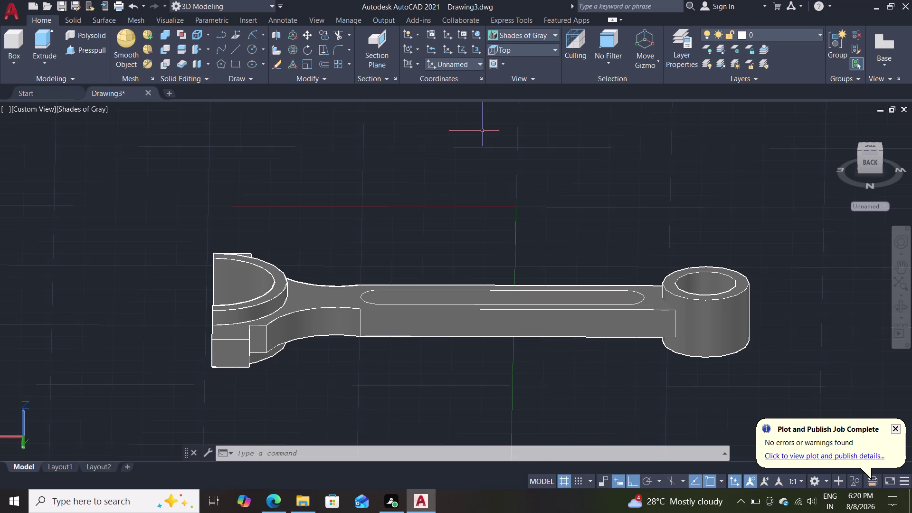
click(6, 3)
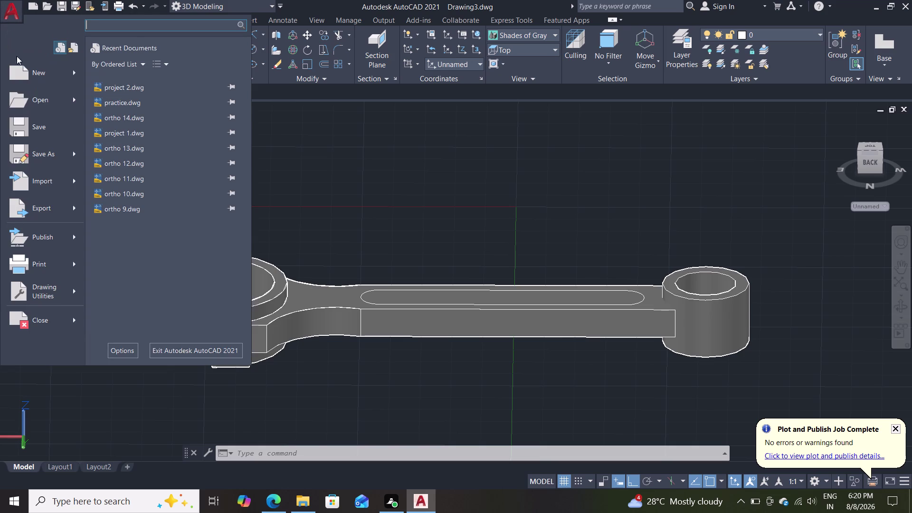
Save As Drawing3.dwg, then export the drawing as Drawing3.pdf.
click(40, 150)
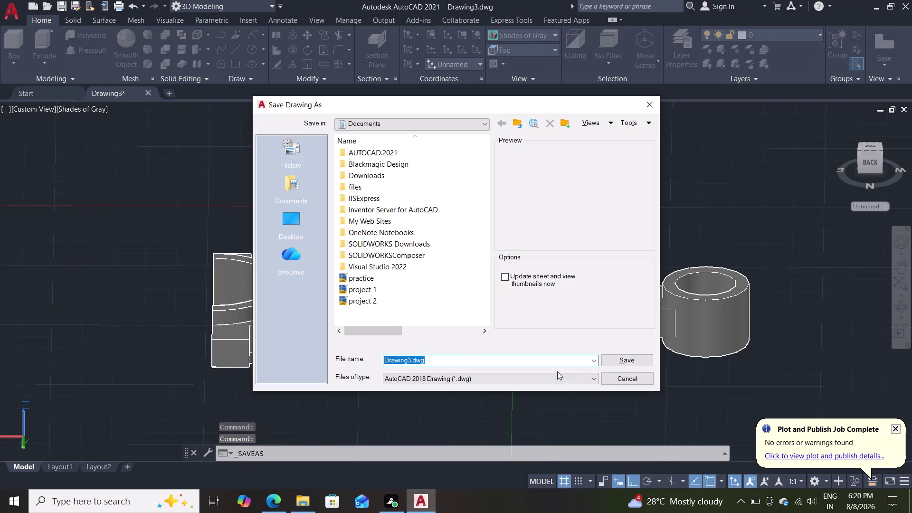
click(639, 363)
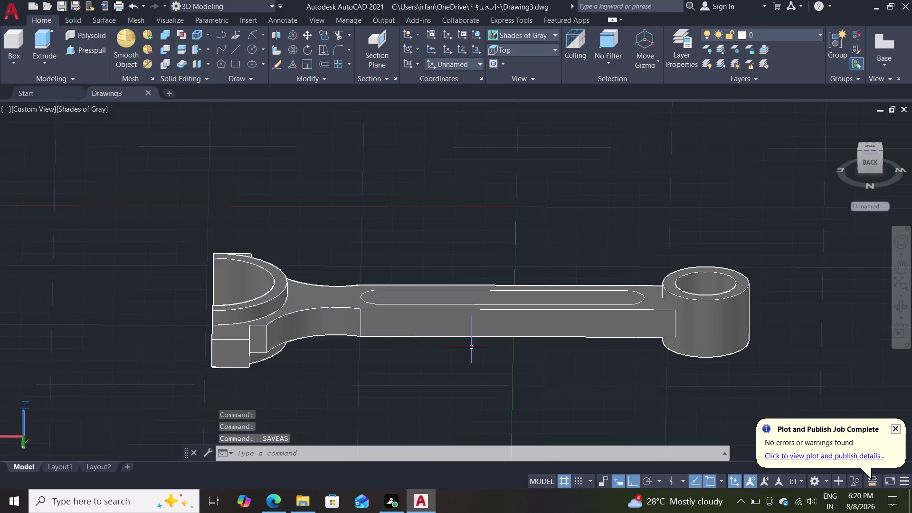
click(10, 11)
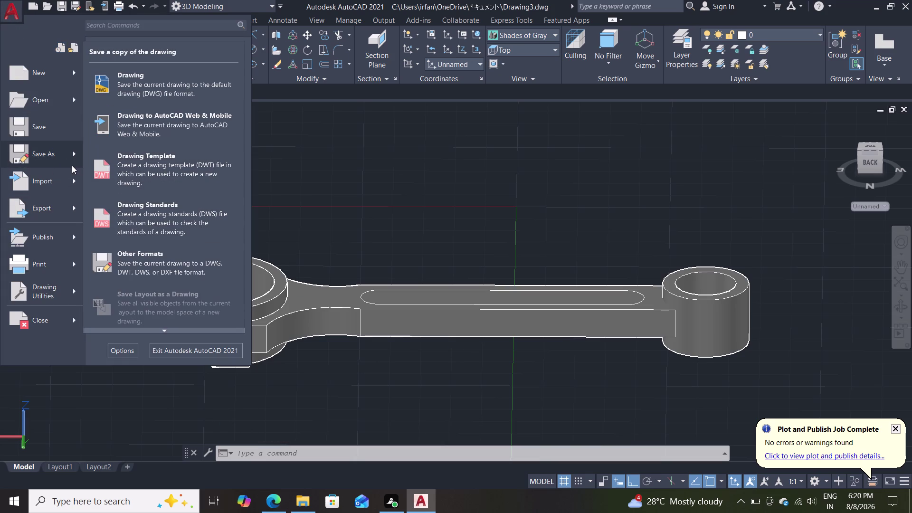
click(27, 210)
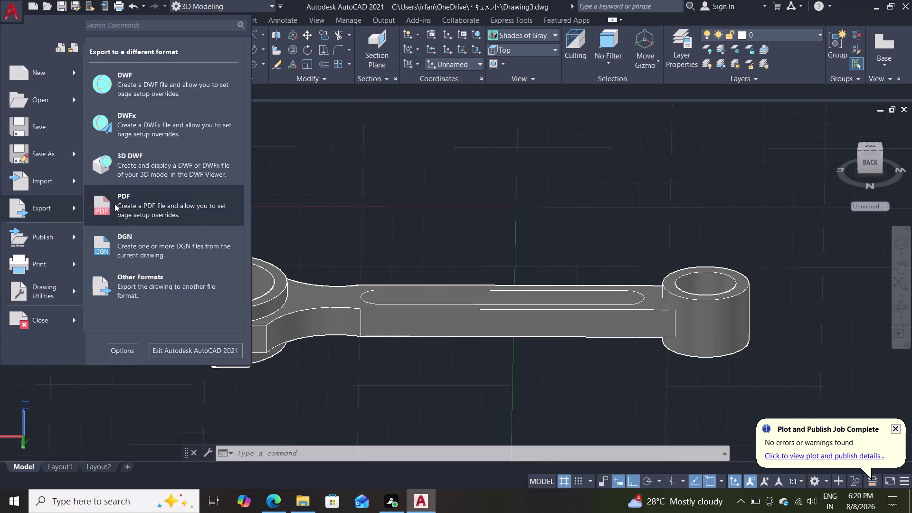
click(114, 204)
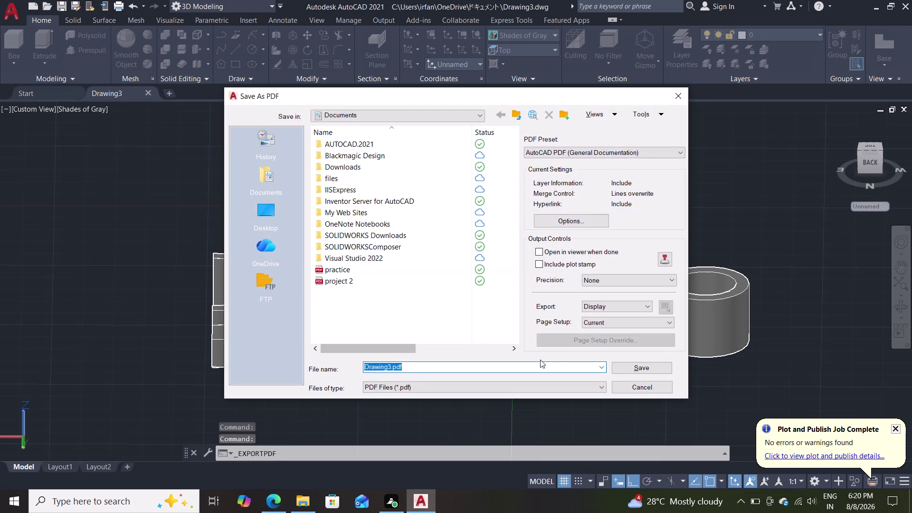
click(640, 373)
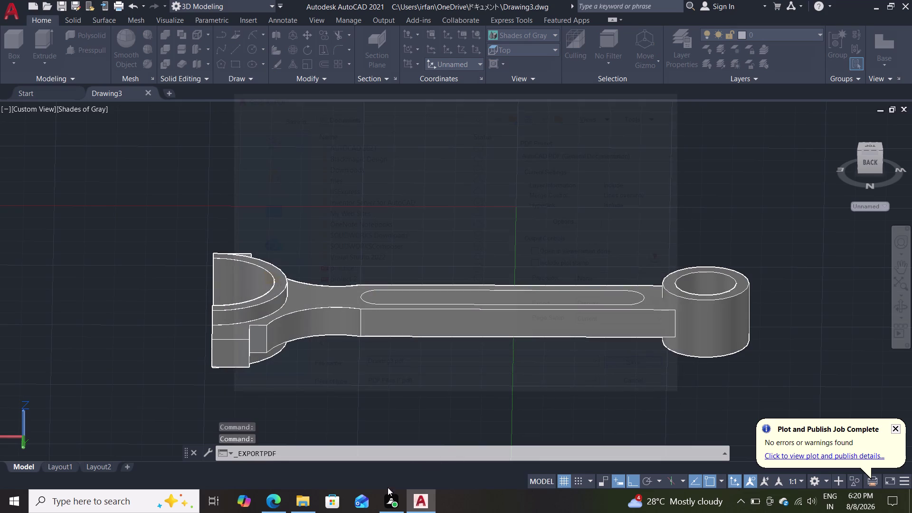